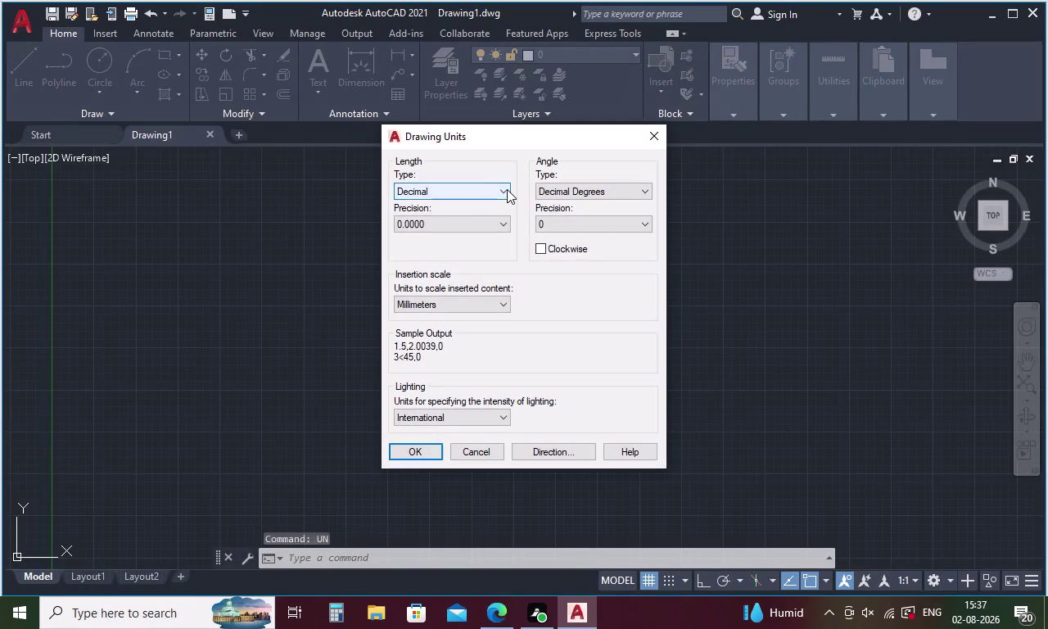
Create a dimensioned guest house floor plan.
Set length units to Decimal after briefly trying Engineering, pick a precision, and apply.
click(506, 189)
click(465, 227)
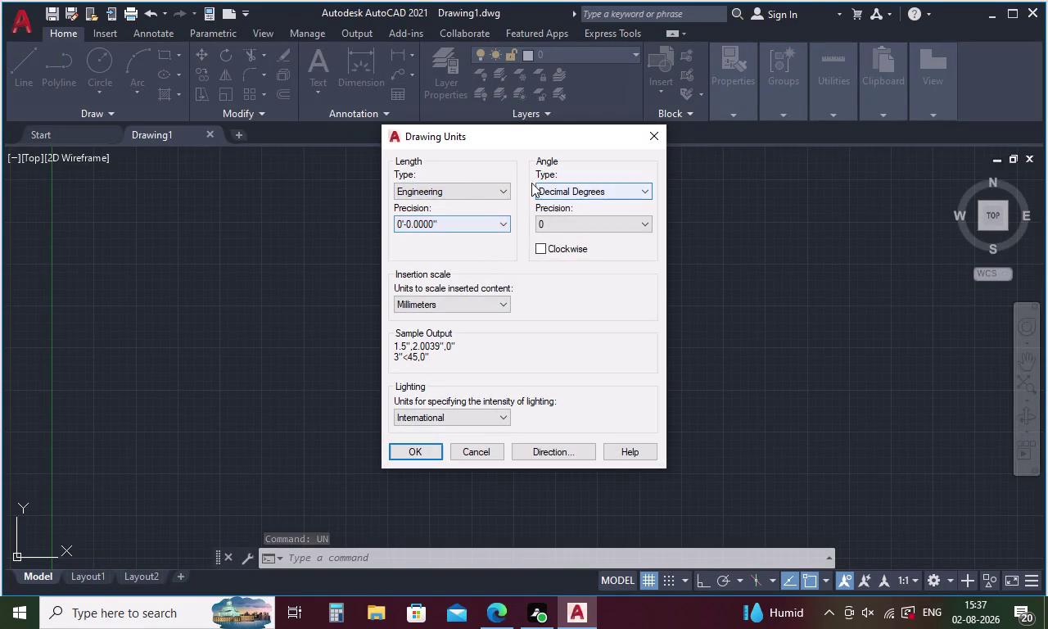
click(502, 188)
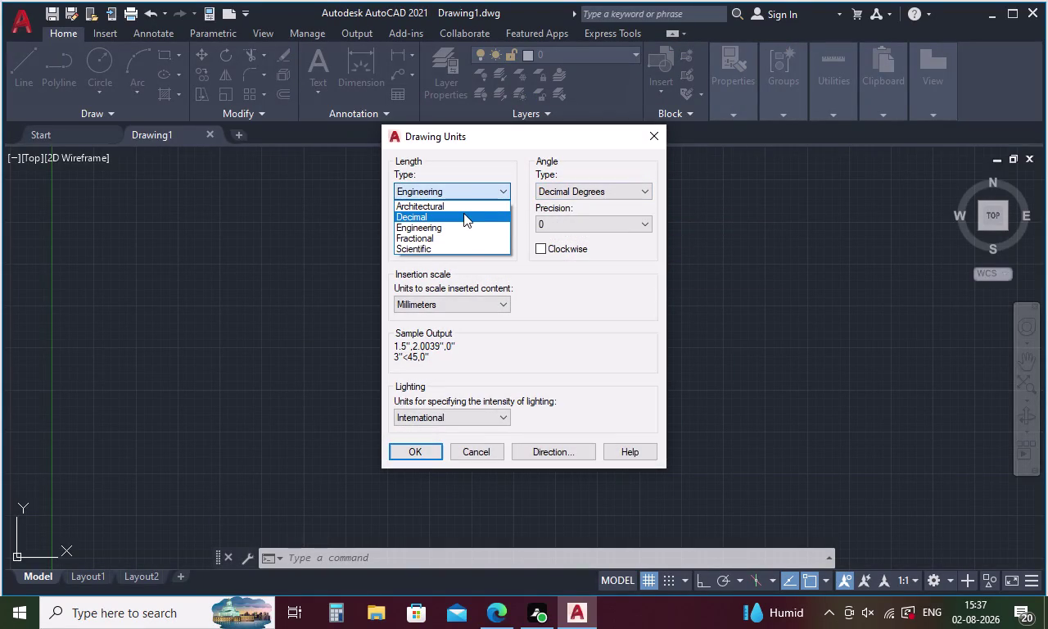
click(464, 213)
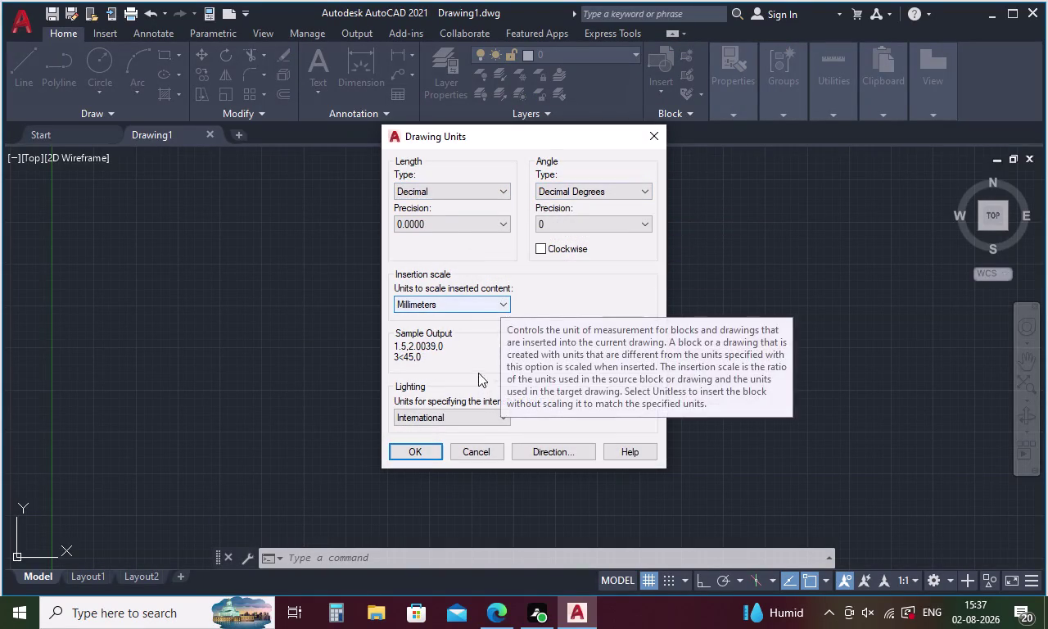
click(453, 220)
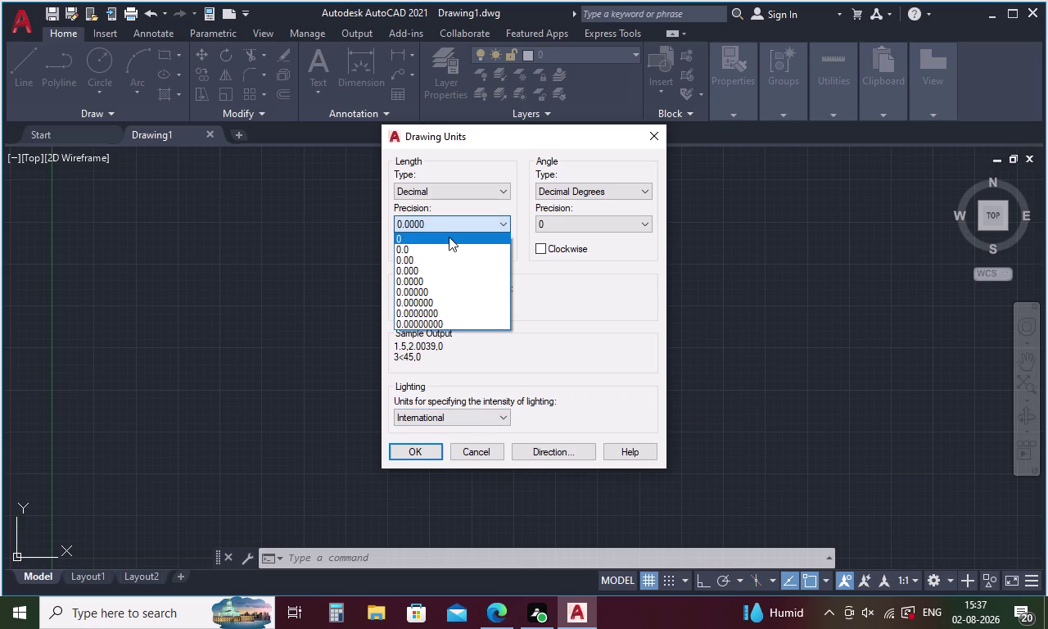
click(448, 237)
click(426, 450)
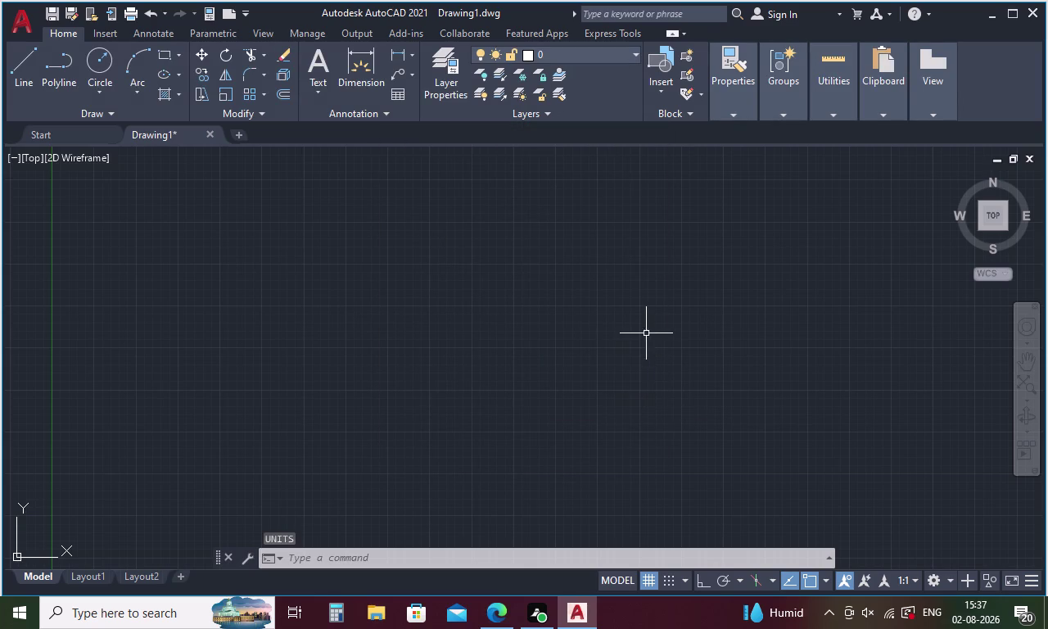
Start a line at a chosen point with Snap and Ortho turned on.
key(l)
key(Return)
click(570, 300)
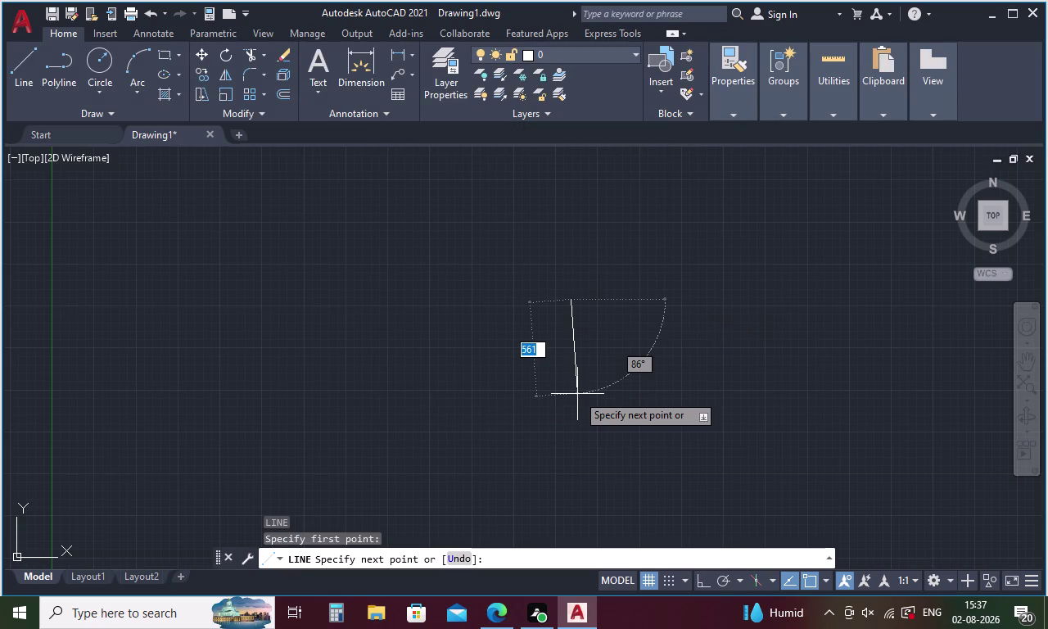
key(F9)
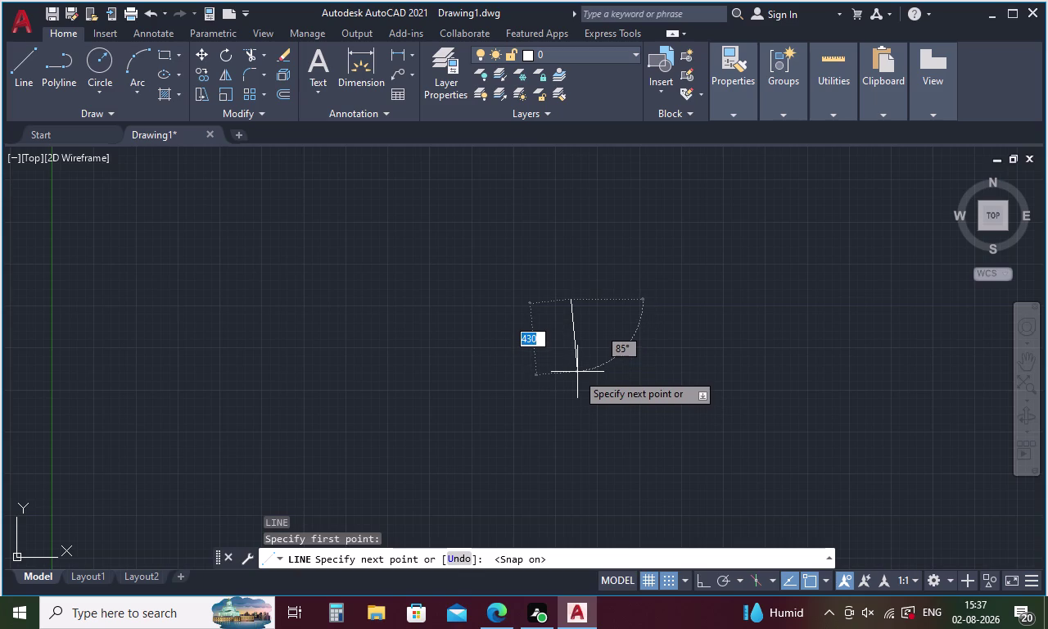
key(F8)
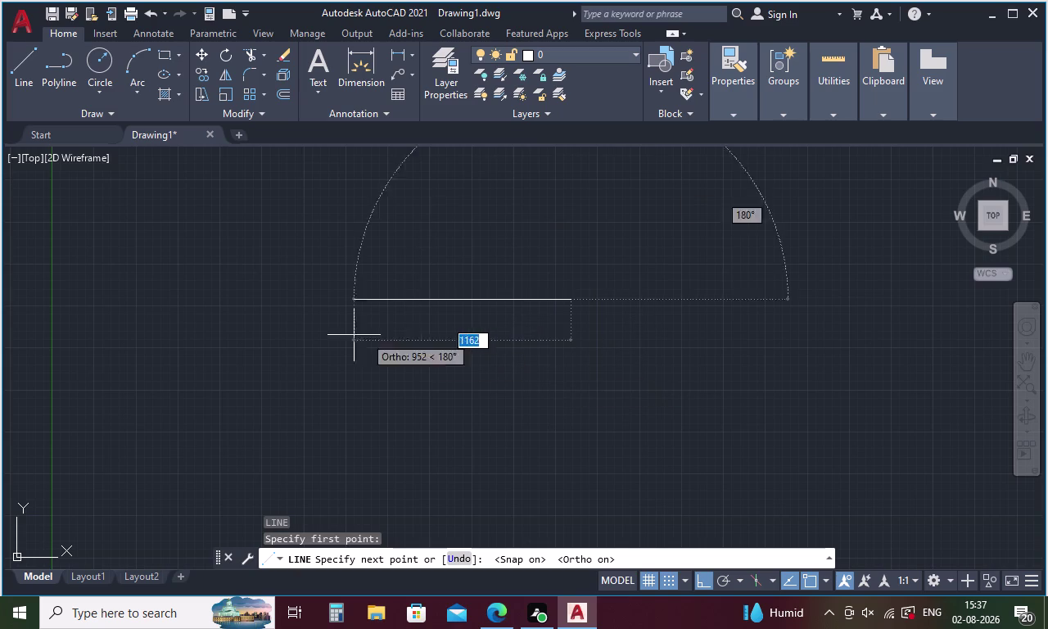
Draw the horizontal line 1200 units long and end the line command.
text(12)
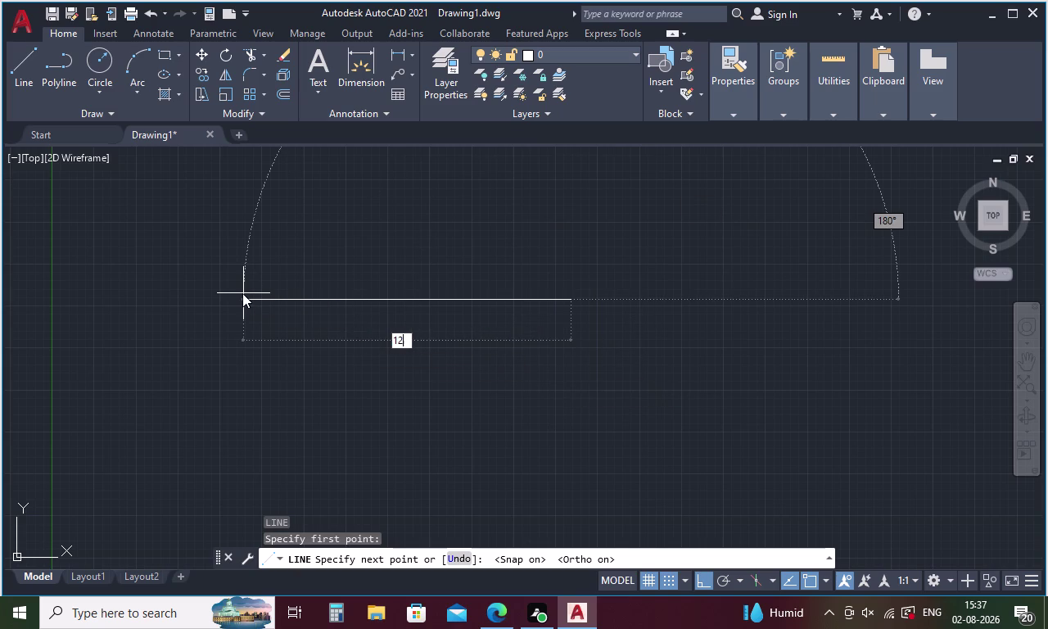
text(00)
key(Escape)
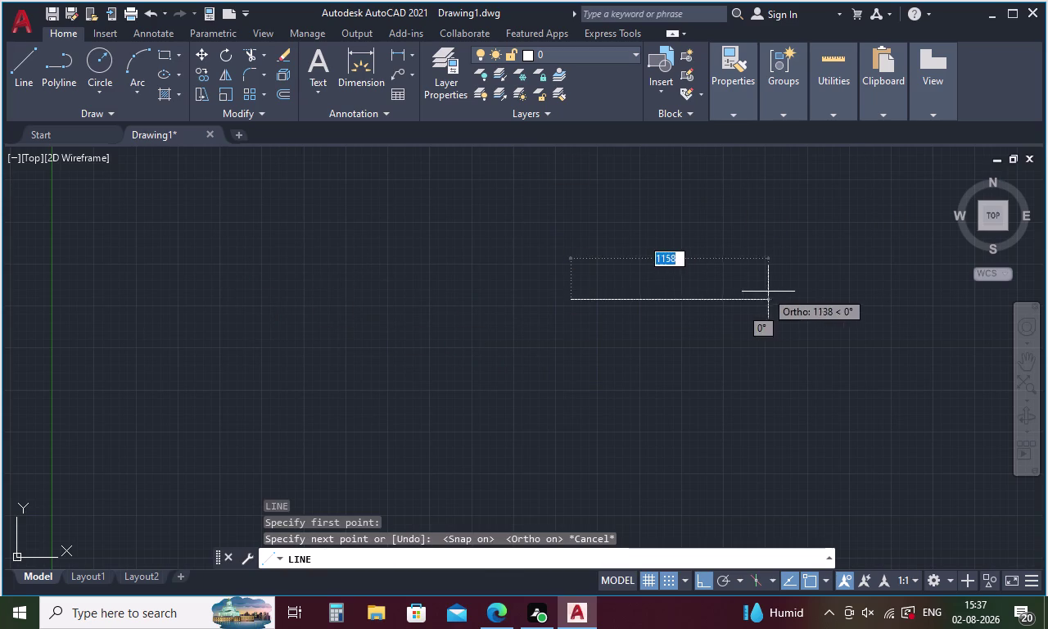
text(12)
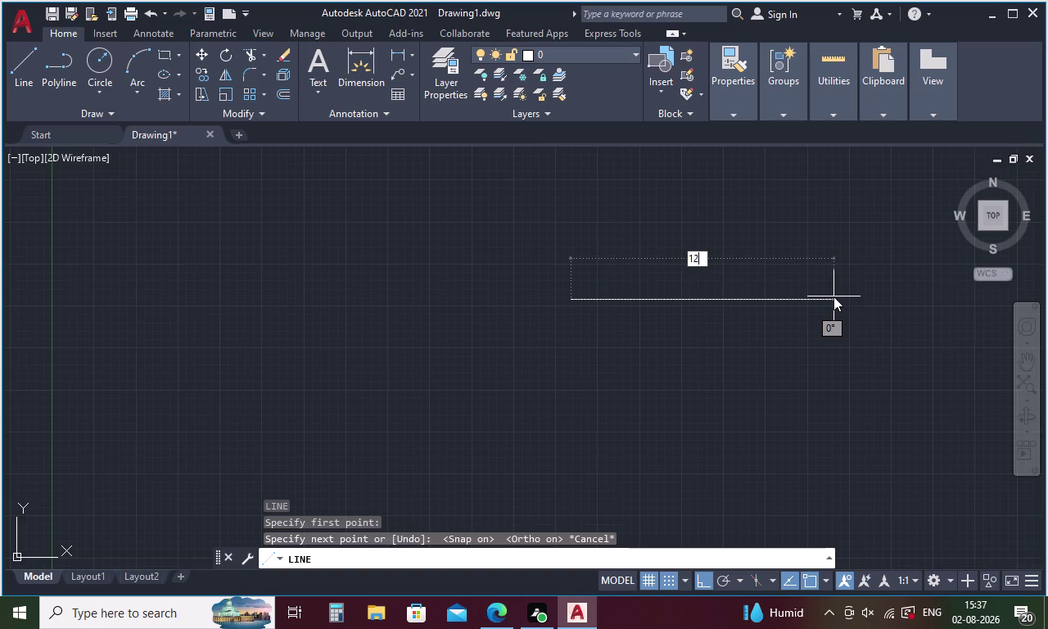
text(00)
key(Return)
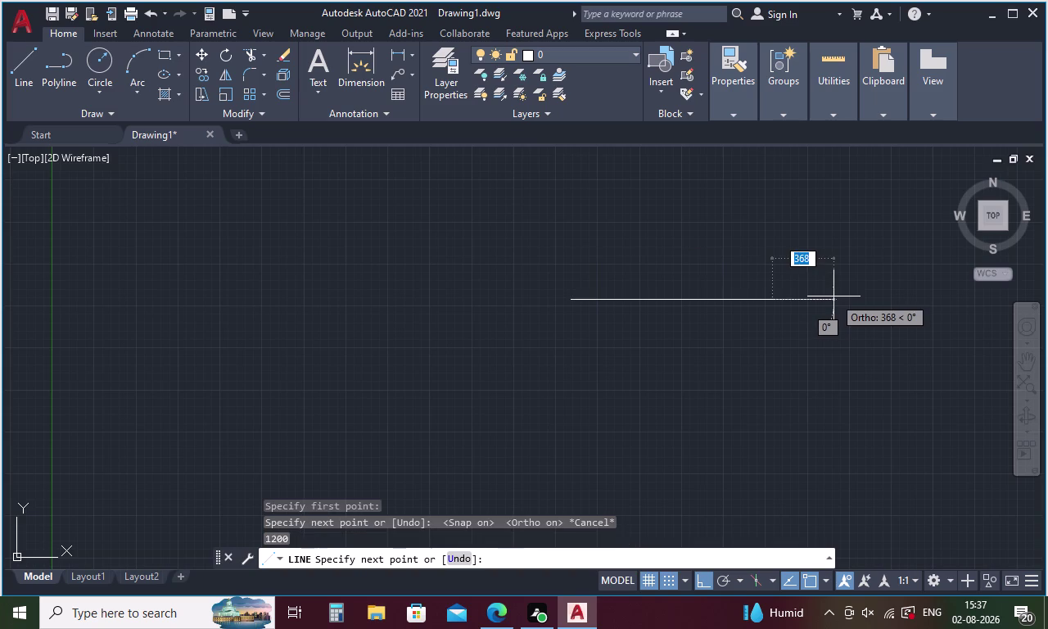
key(Escape)
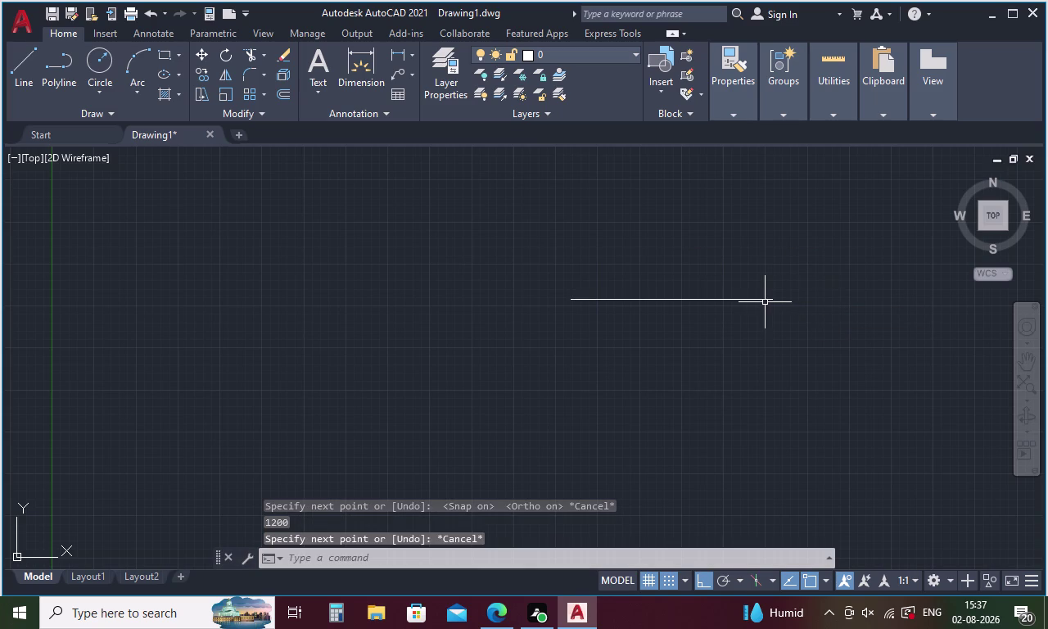
Draw a 4360-unit line down from the horizontal line's right end, then zoom out.
key(l)
key(Return)
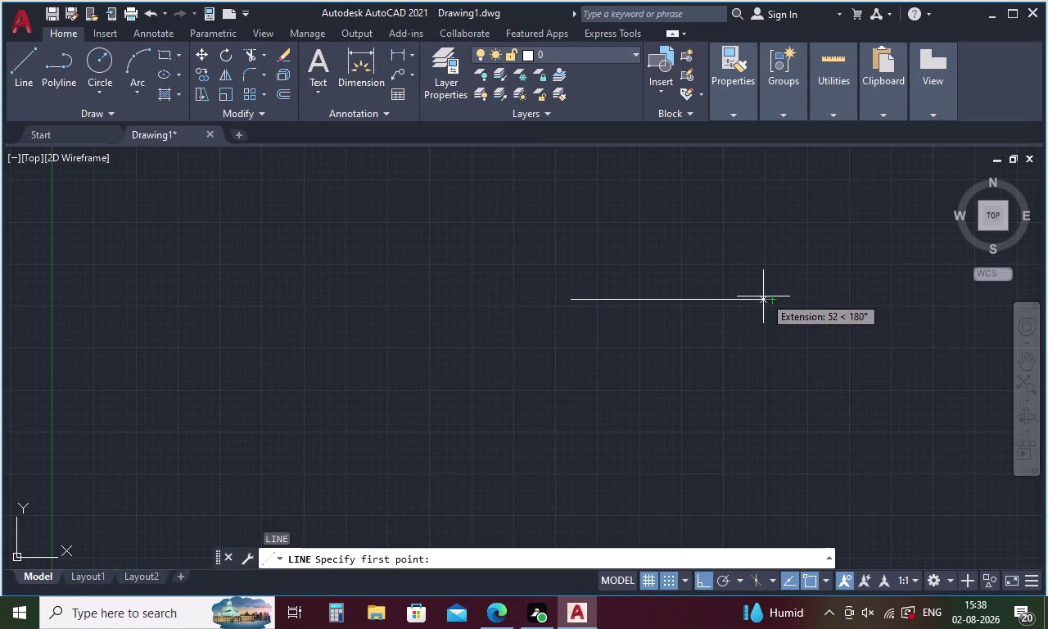
click(773, 297)
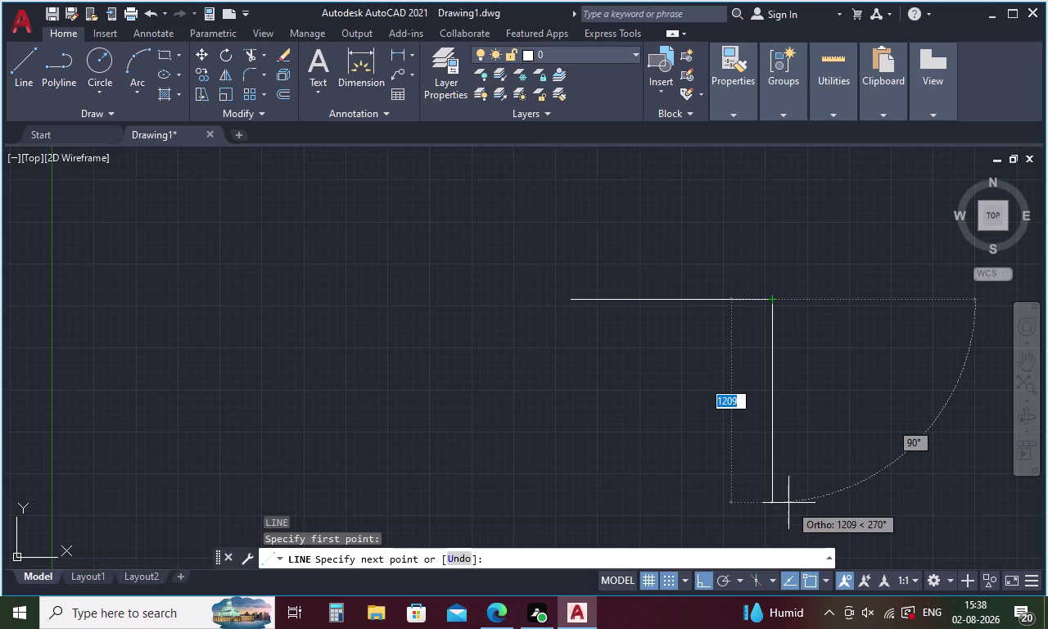
key(4)
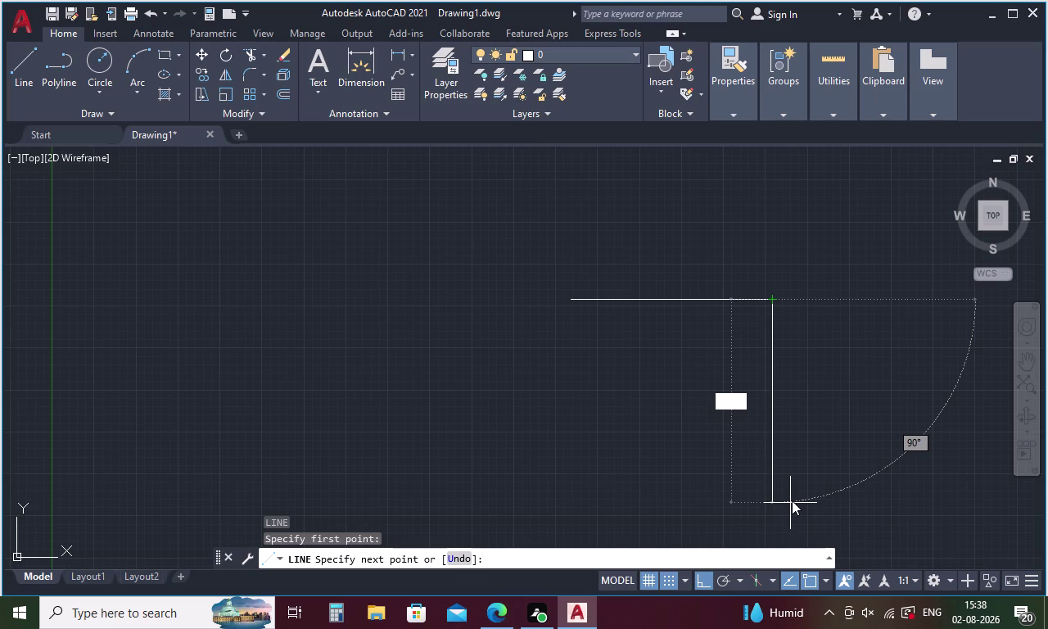
key(3)
text(60)
key(Return)
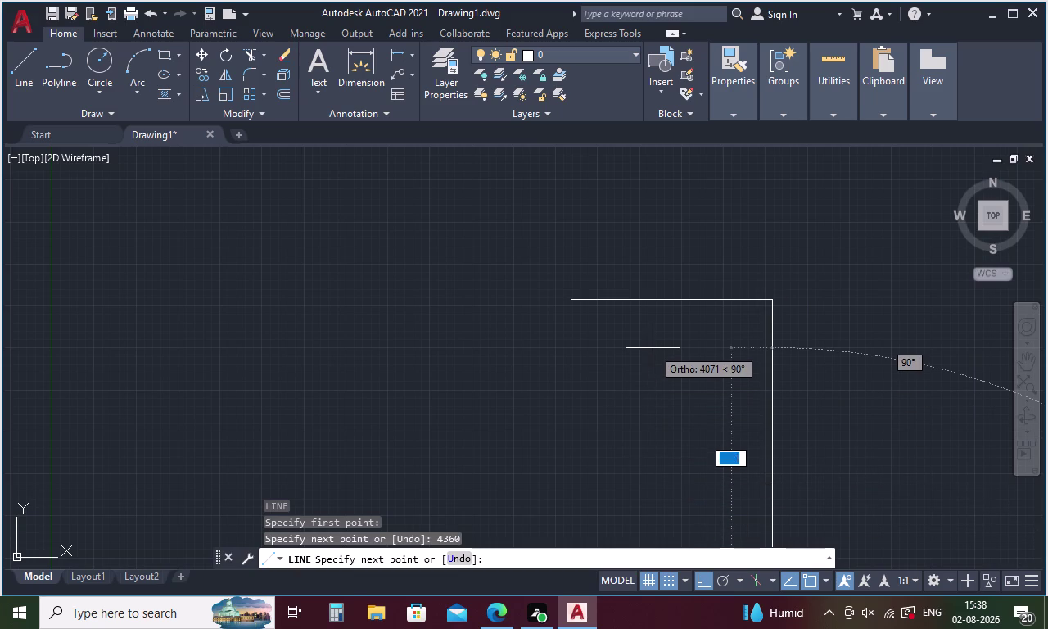
key(Escape)
scroll(down, 3)
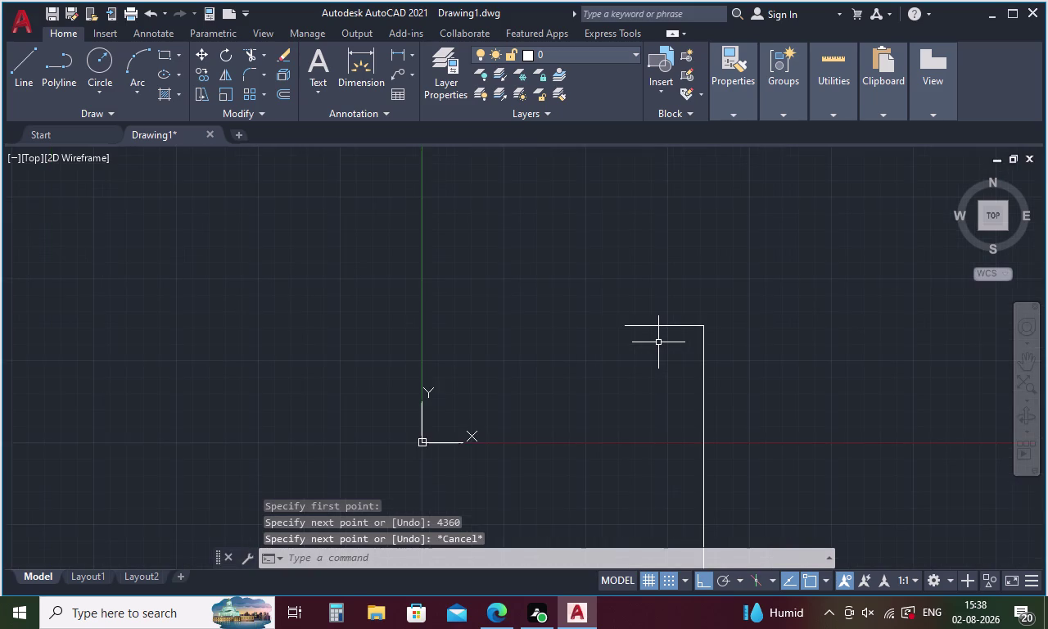
scroll(down, 3)
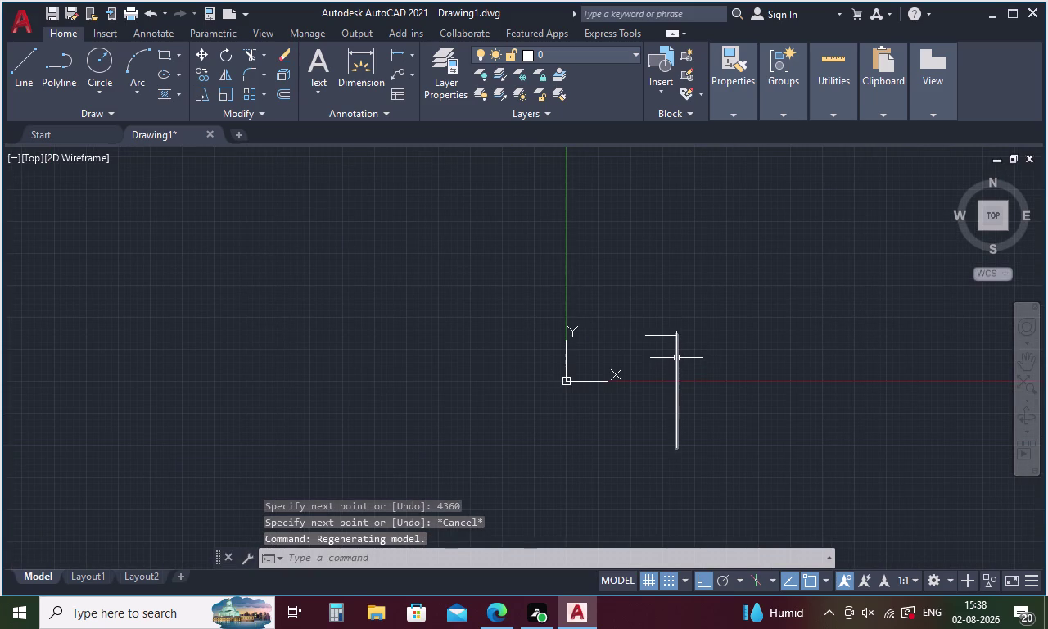
Erase the vertical line and redraw it 4360 units from the horizontal line's right end.
click(676, 358)
key(Delete)
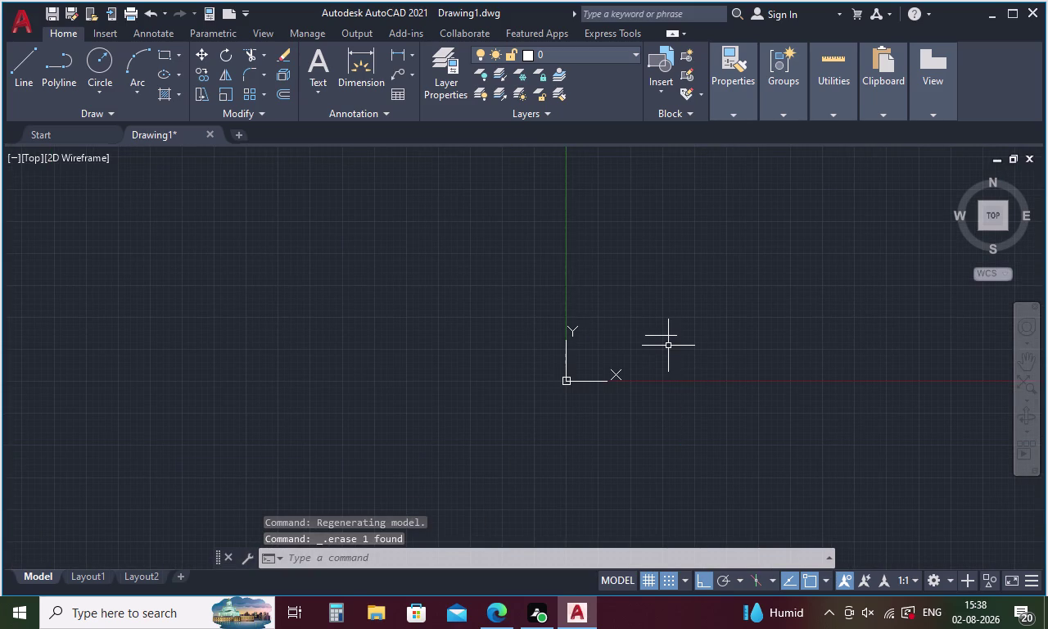
scroll(up, 3)
key(l)
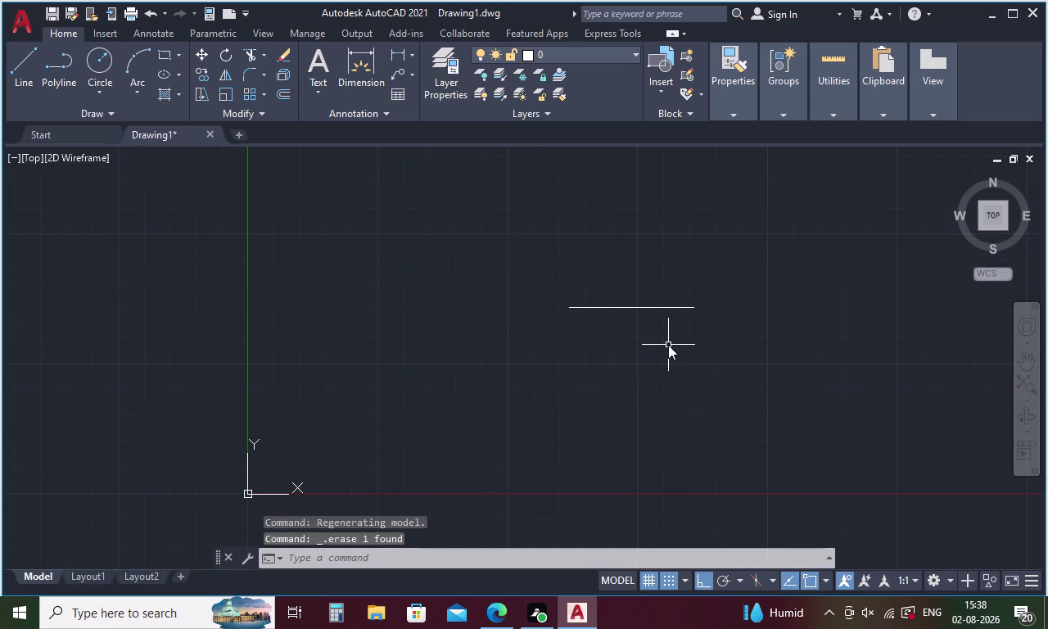
key(Return)
click(691, 309)
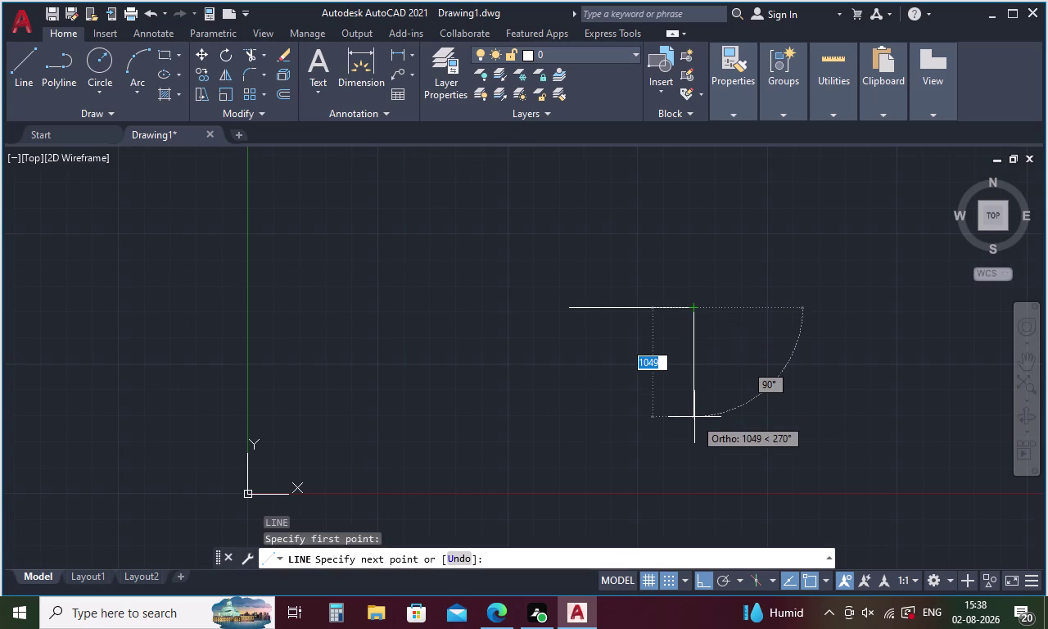
text(43)
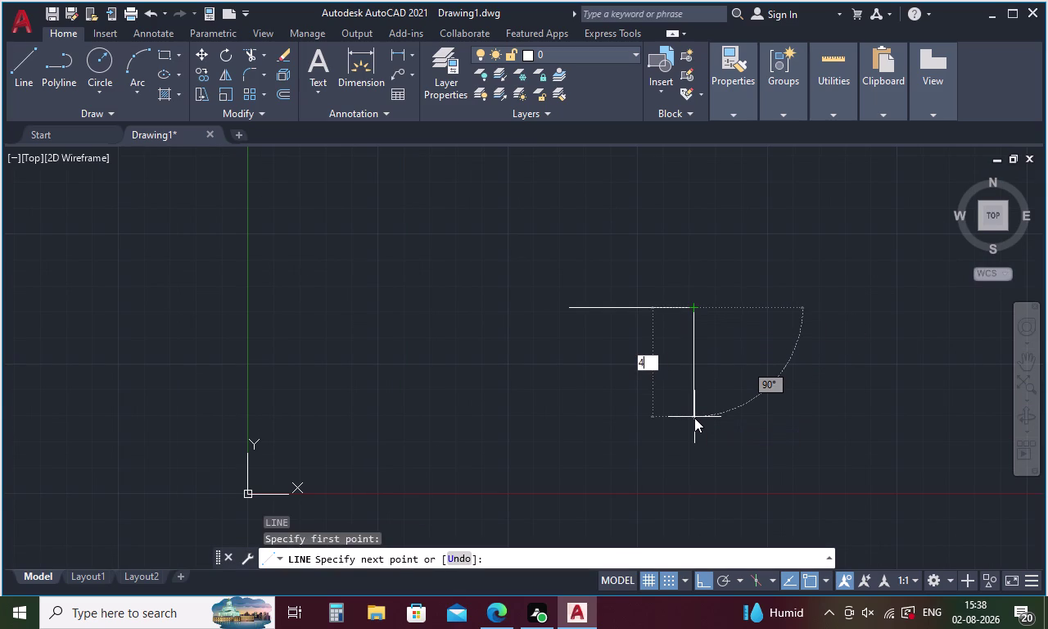
text(60)
key(Return)
key(Escape)
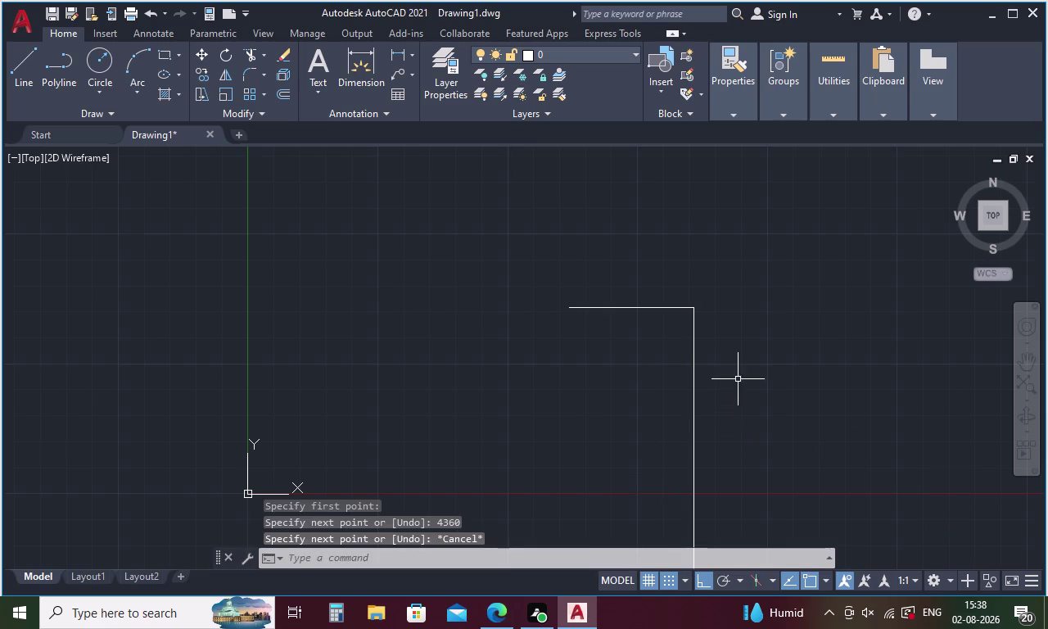
Erase both L-shape lines and start a new line at a fresh point.
drag(739, 375, 597, 223)
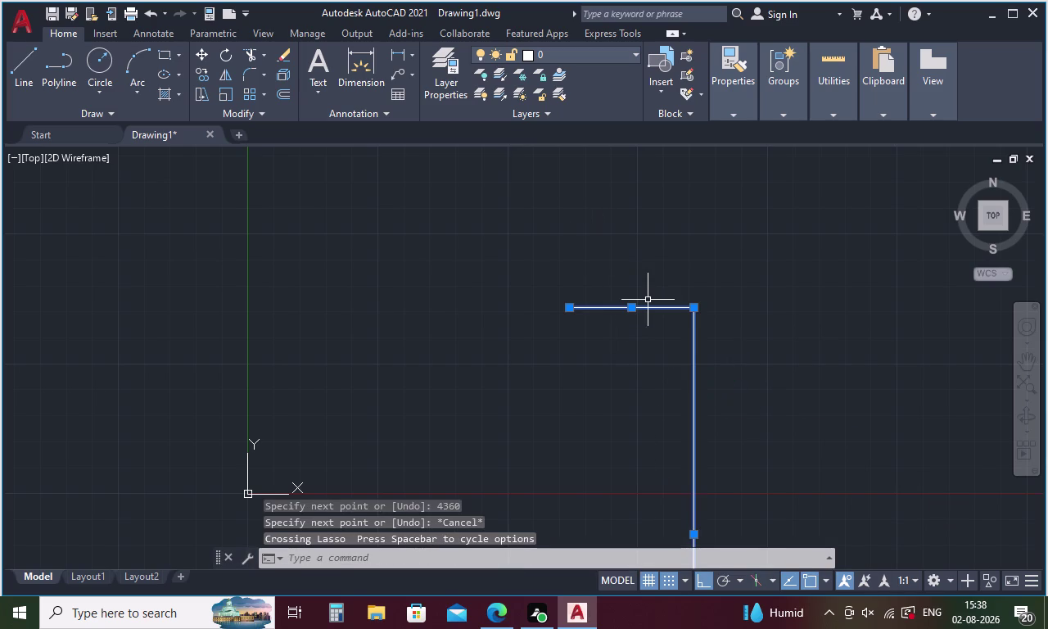
key(Delete)
key(l)
key(Return)
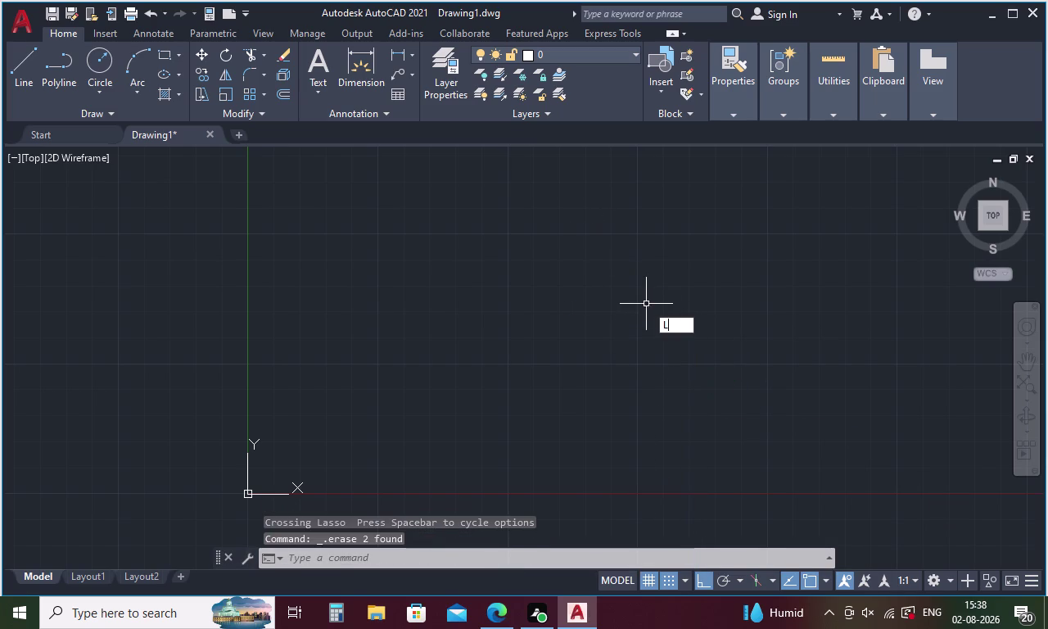
click(537, 255)
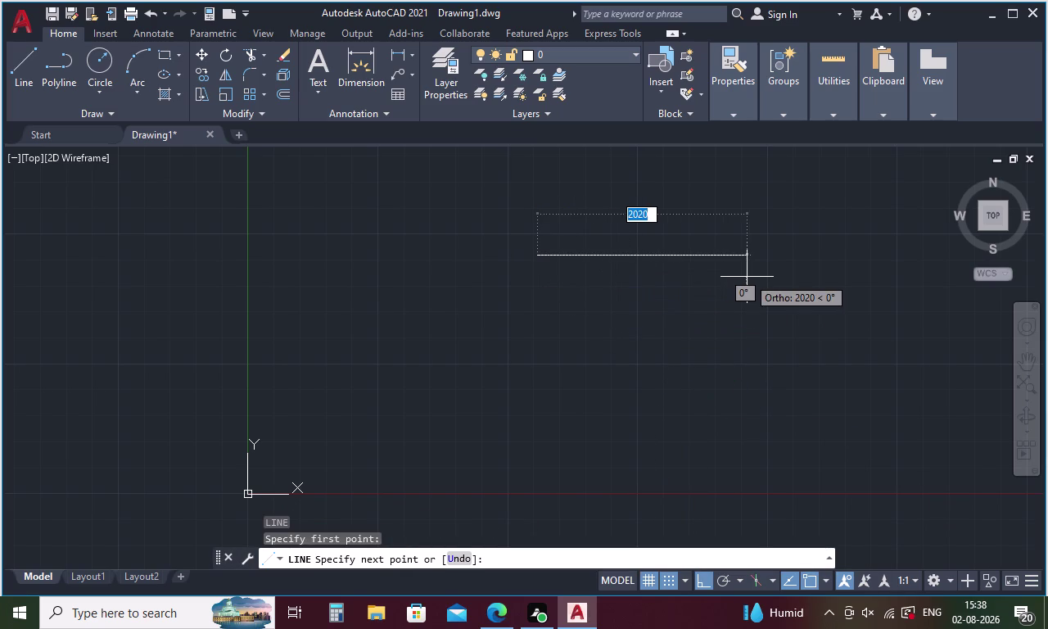
Draw a 1200-unit horizontal segment followed by a 4360-unit vertical segment.
text(12)
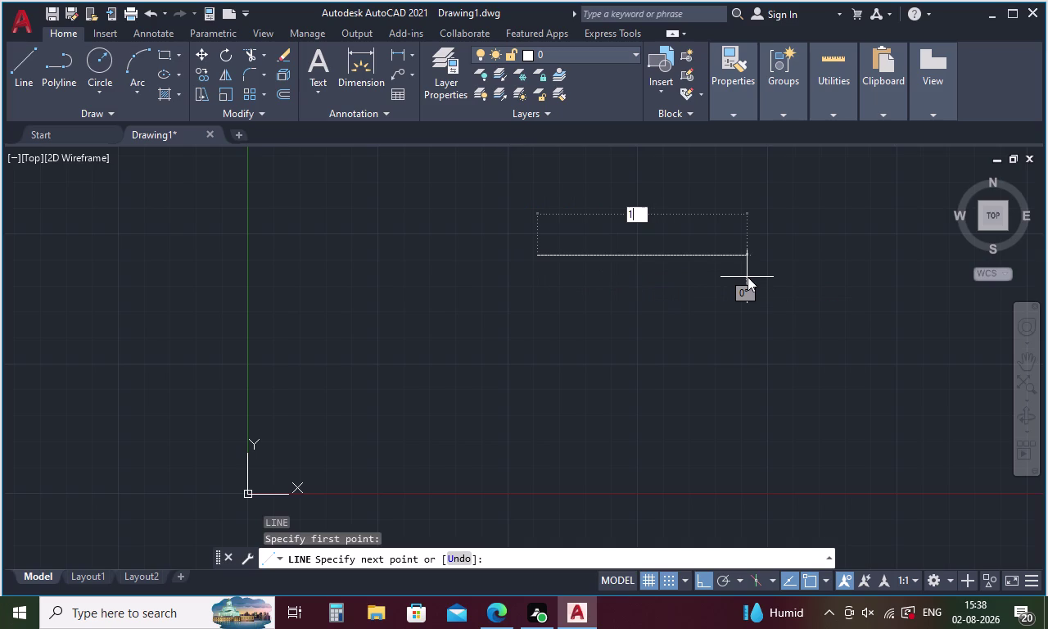
text(00)
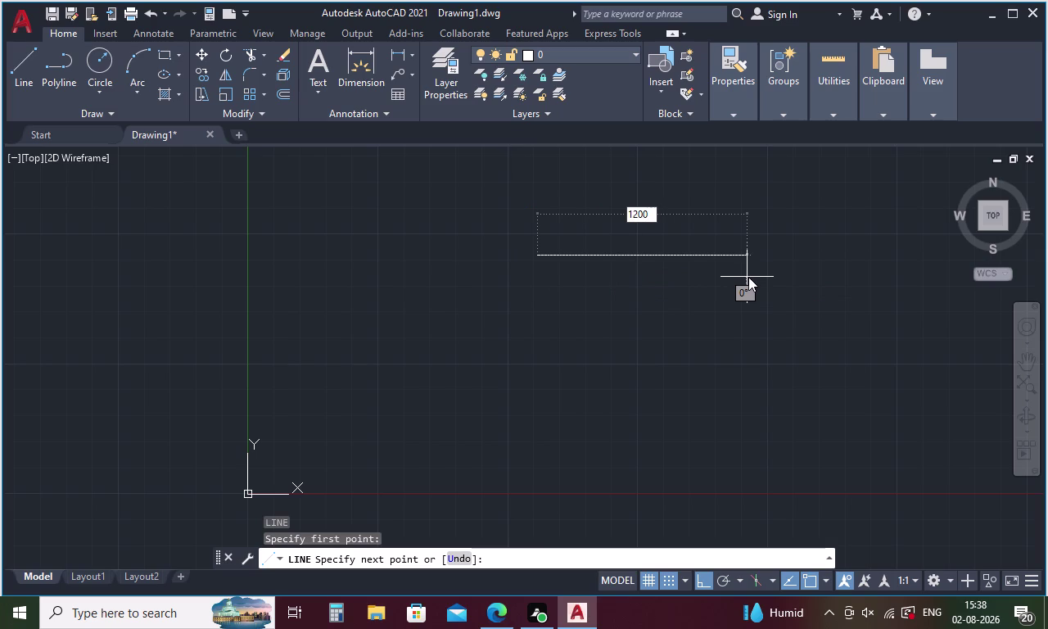
key(Return)
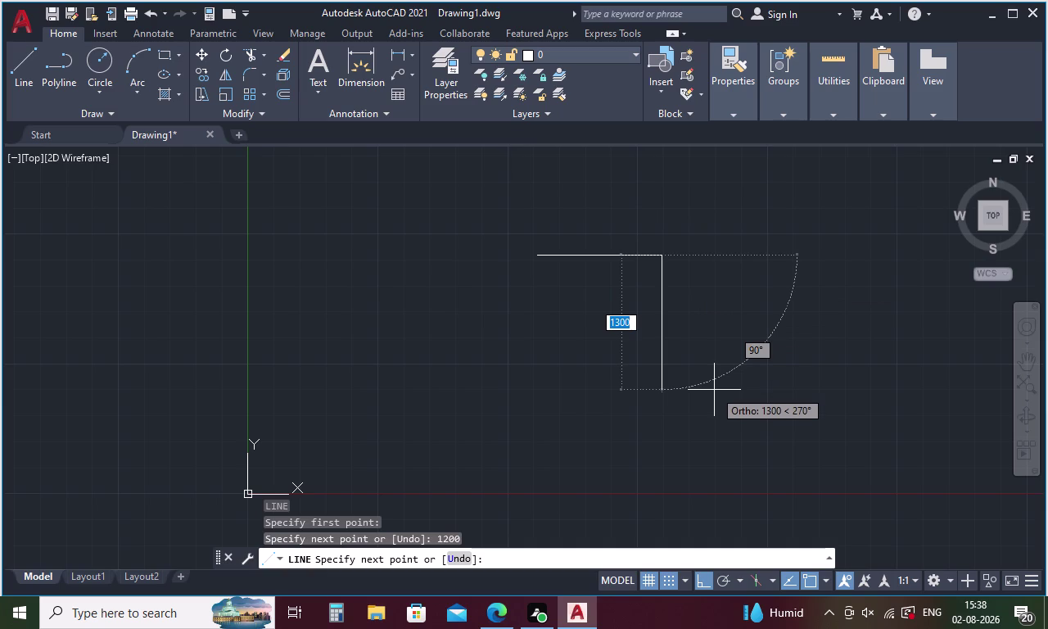
text(436)
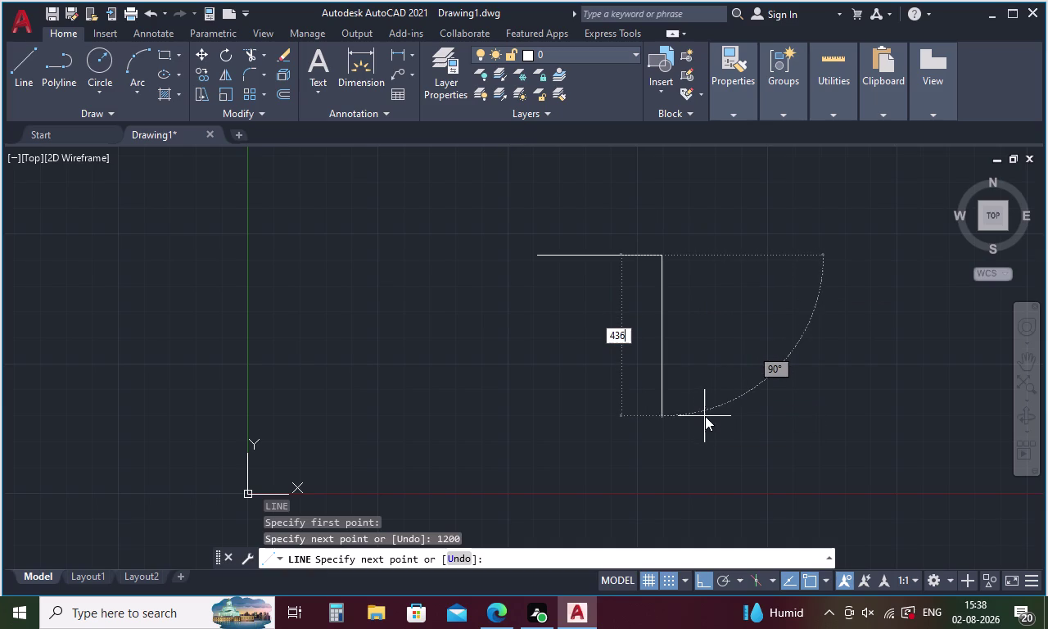
text(0)
key(Return)
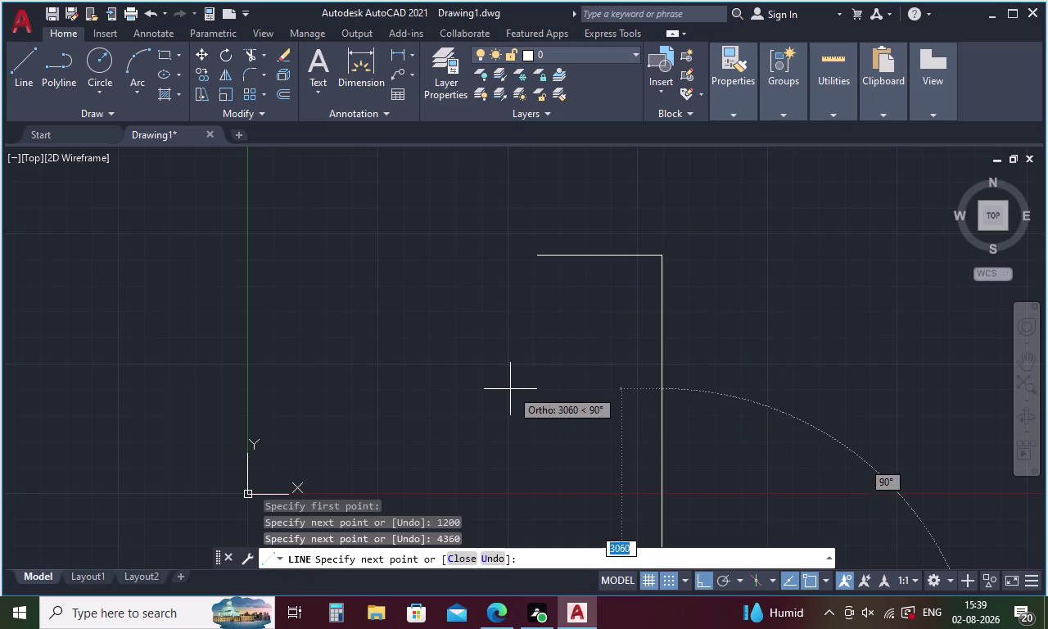
End the line command and erase the two new lines.
scroll(down, 3)
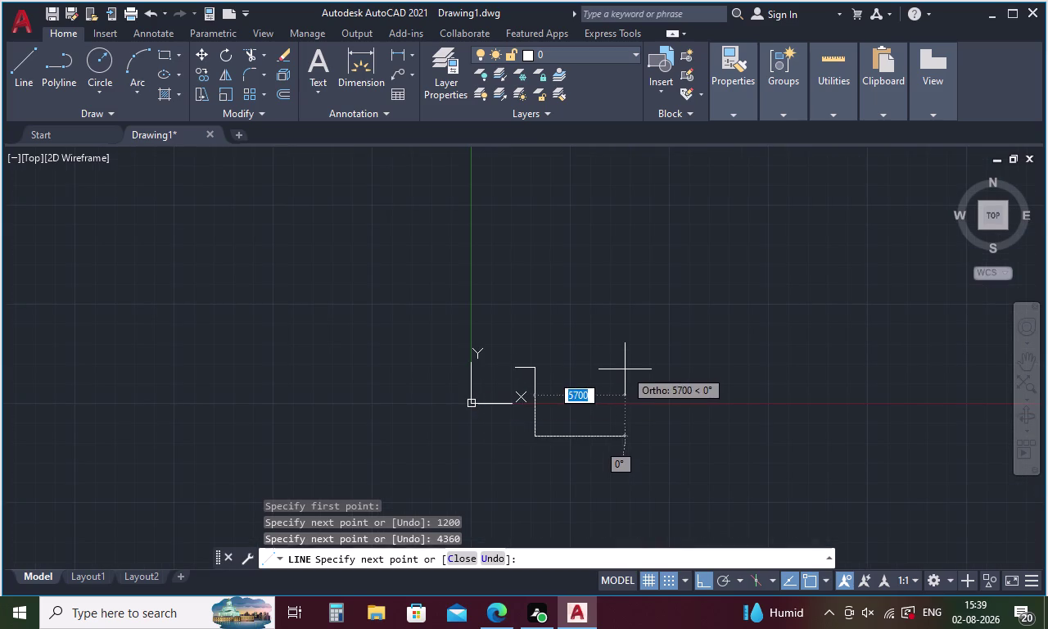
key(Escape)
drag(625, 341, 501, 352)
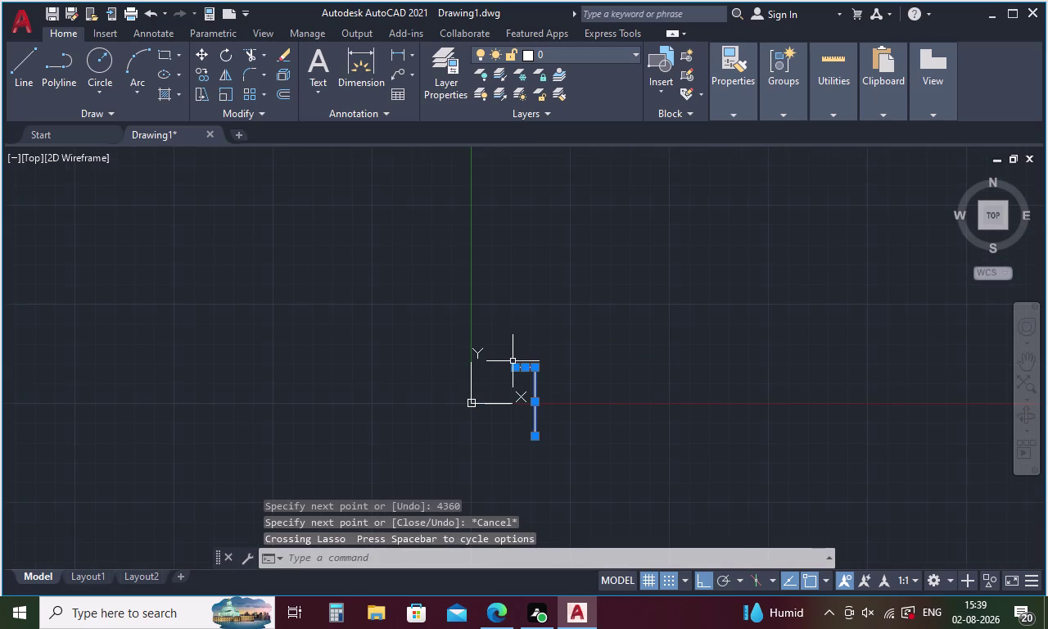
key(Delete)
scroll(down, 3)
Pan the view and start a new line at a chosen point.
middle_drag(621, 248, 437, 381)
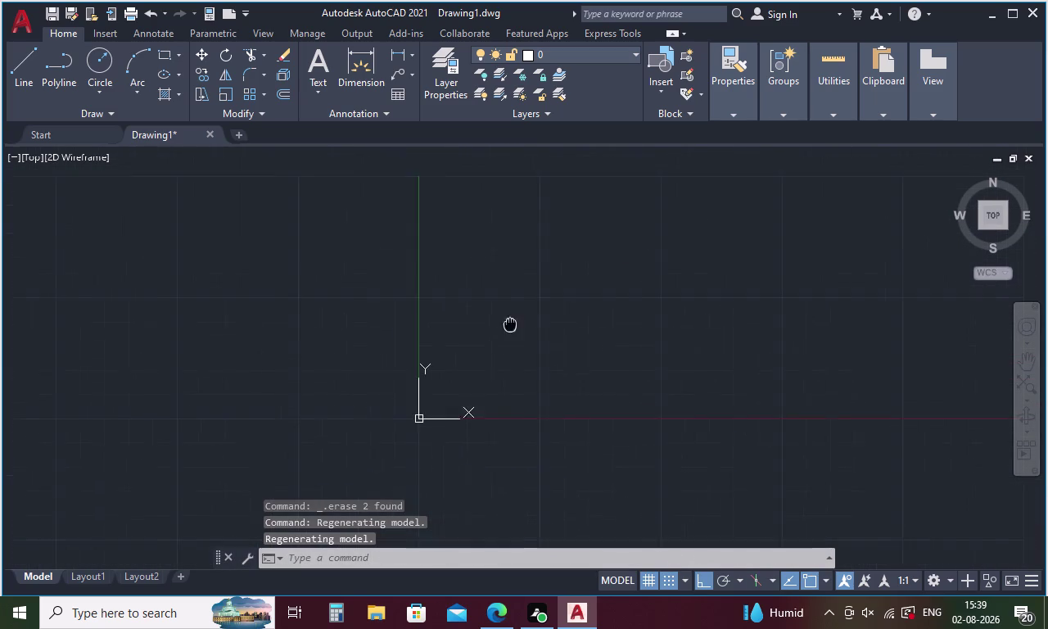
middle_drag(438, 380, 363, 446)
key(Escape)
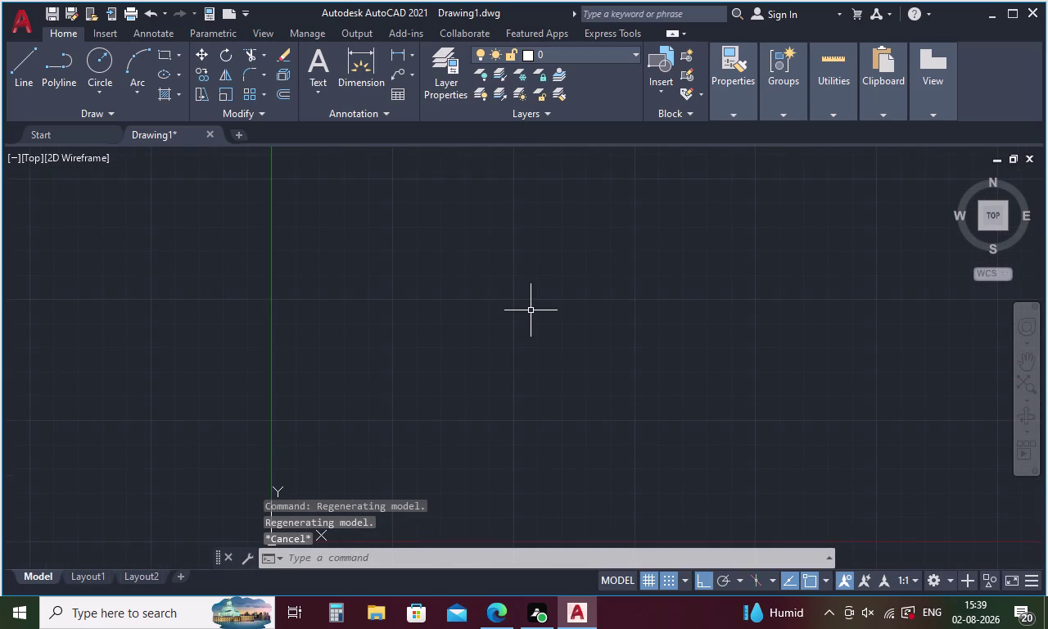
key(l)
key(Return)
click(536, 284)
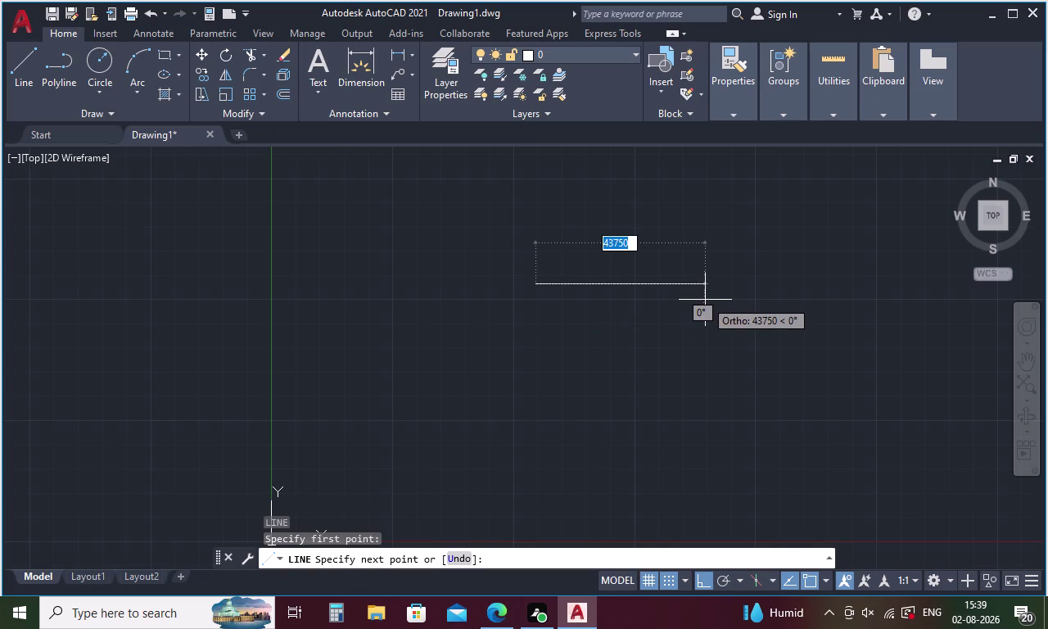
Draw the 1200-unit horizontal segment and the 4360-unit vertical drop.
text(12)
text(00)
key(Return)
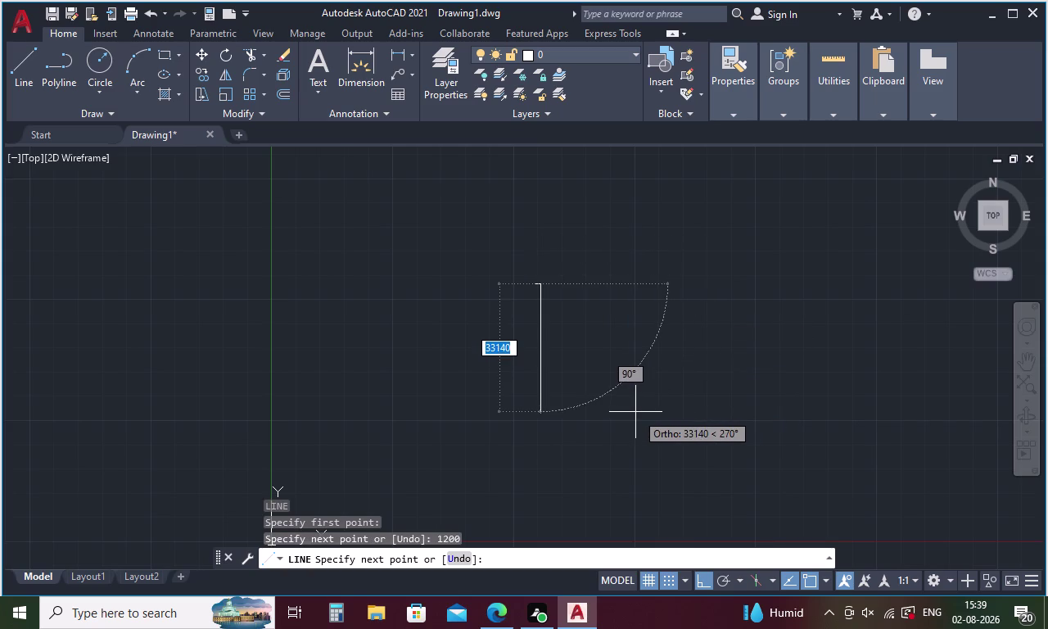
text(43)
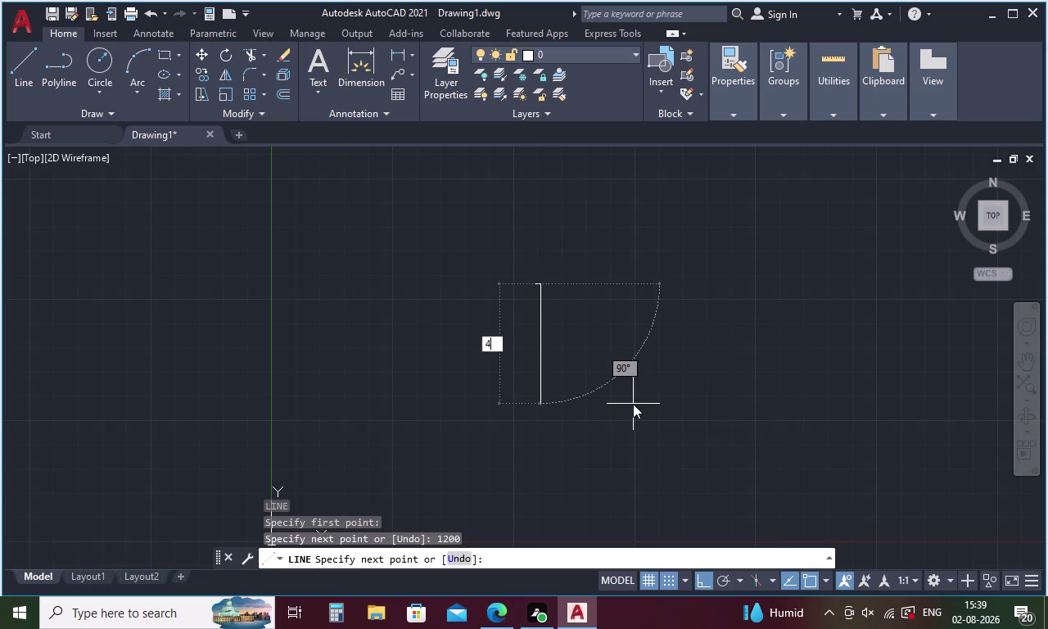
text(60)
key(Return)
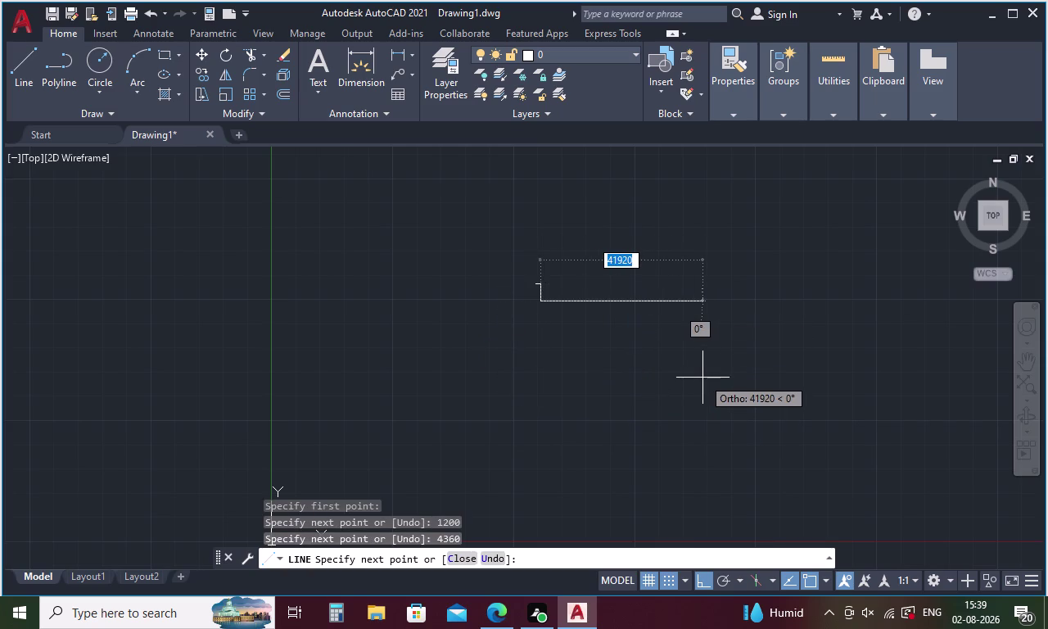
key(Escape)
scroll(up, 3)
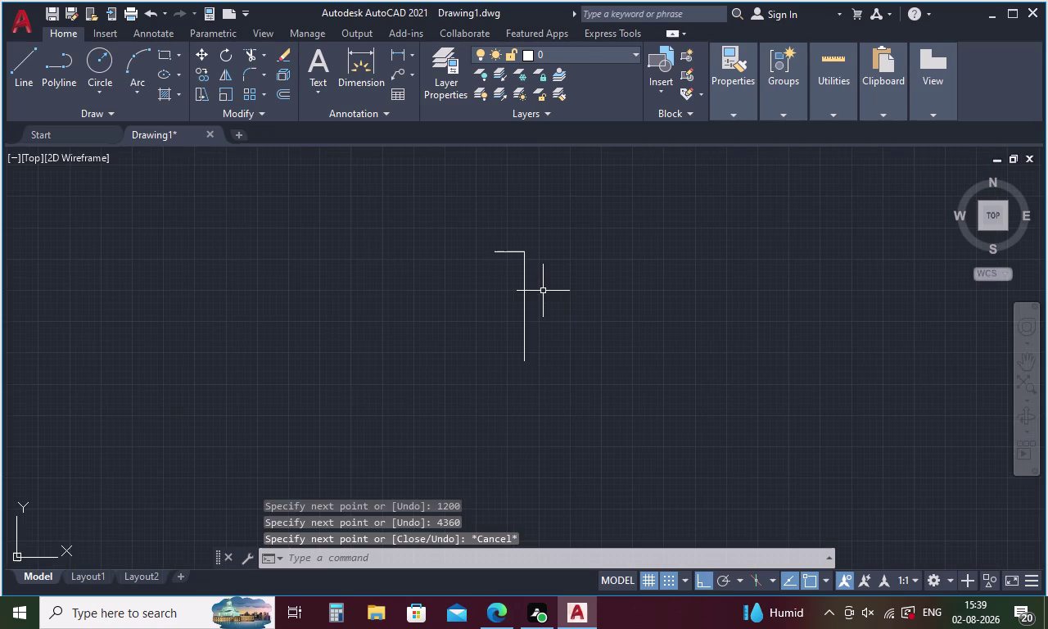
key(o)
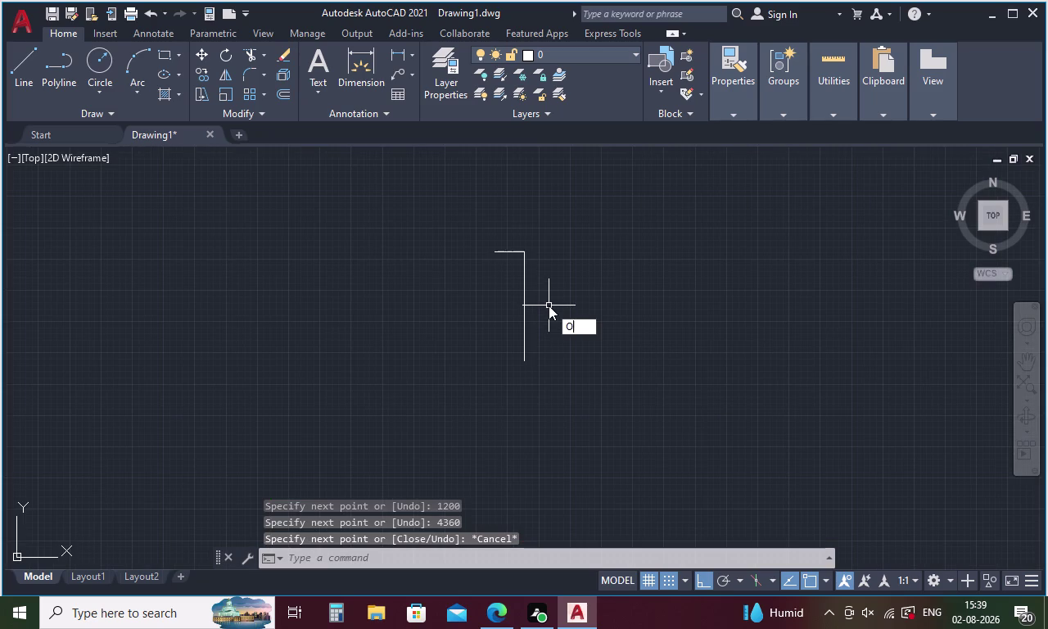
key(Return)
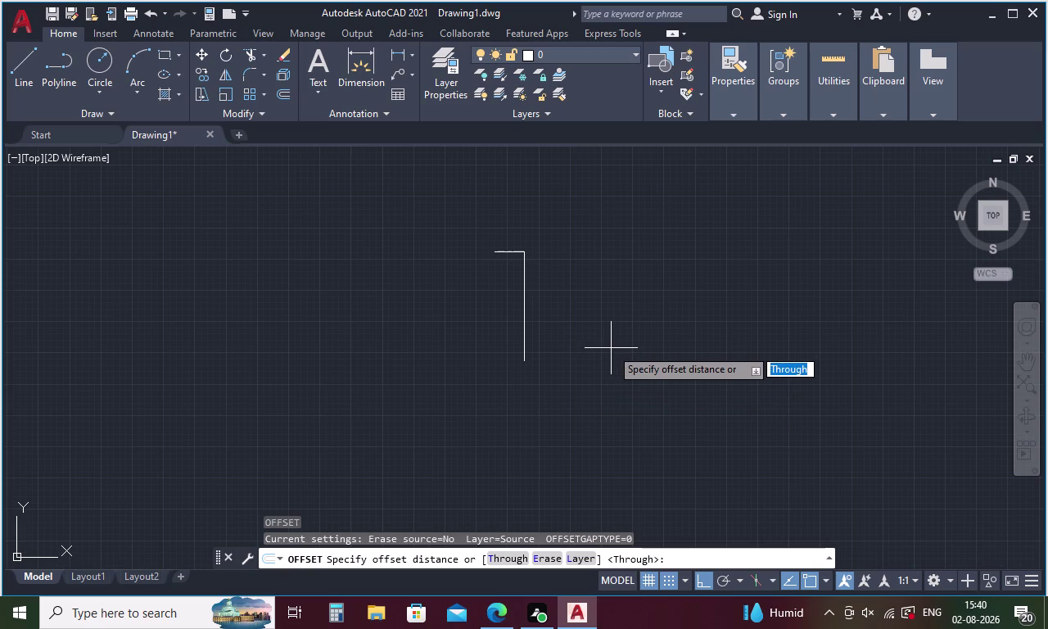
Cancel the offset and erase both lines of the L shape.
drag(475, 239, 615, 301)
key(Escape)
drag(602, 254, 468, 230)
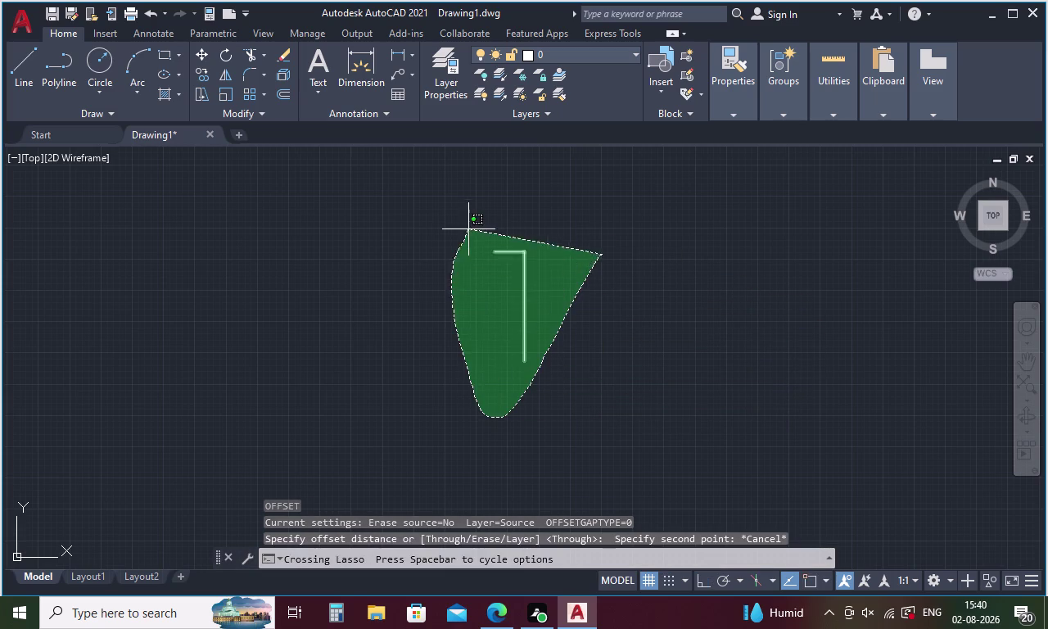
key(Delete)
Start a new line at a fresh point in the empty drawing.
key(l)
key(Return)
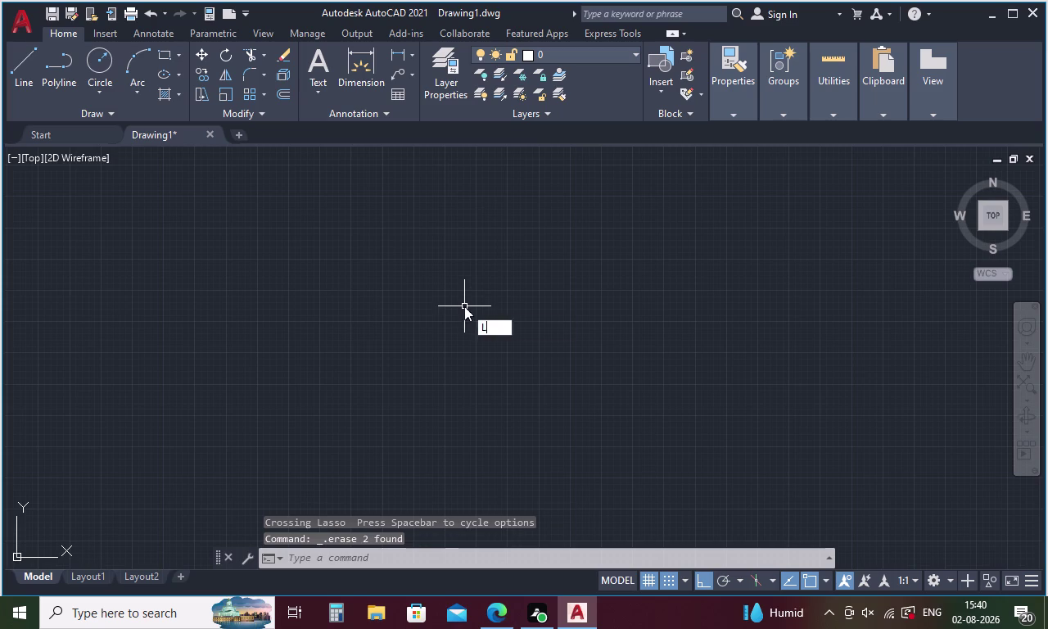
click(452, 283)
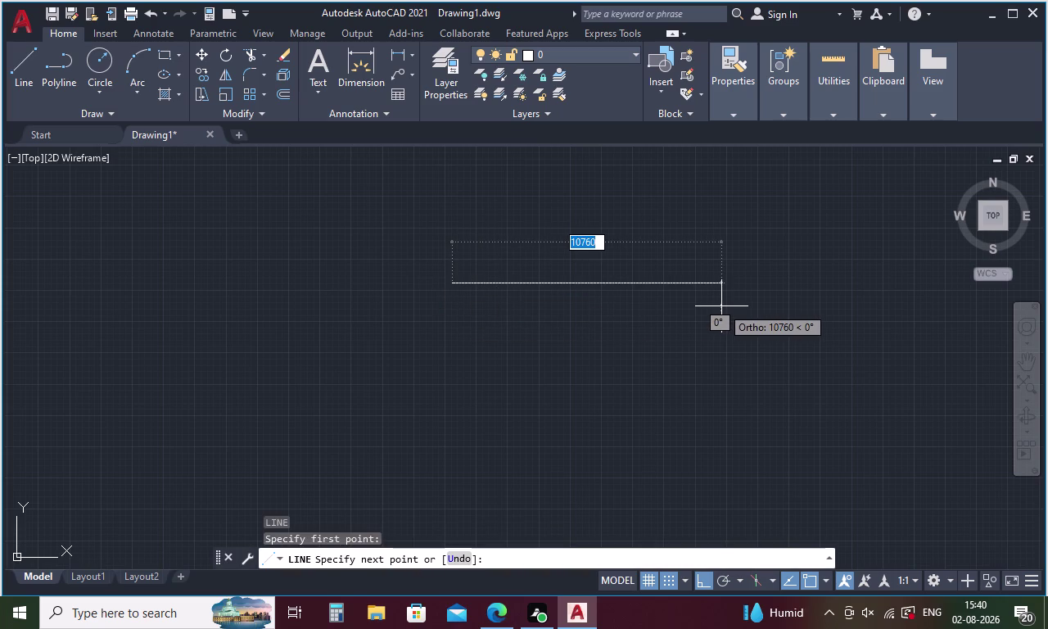
Draw the horizontal segment 27620 units long.
key(2)
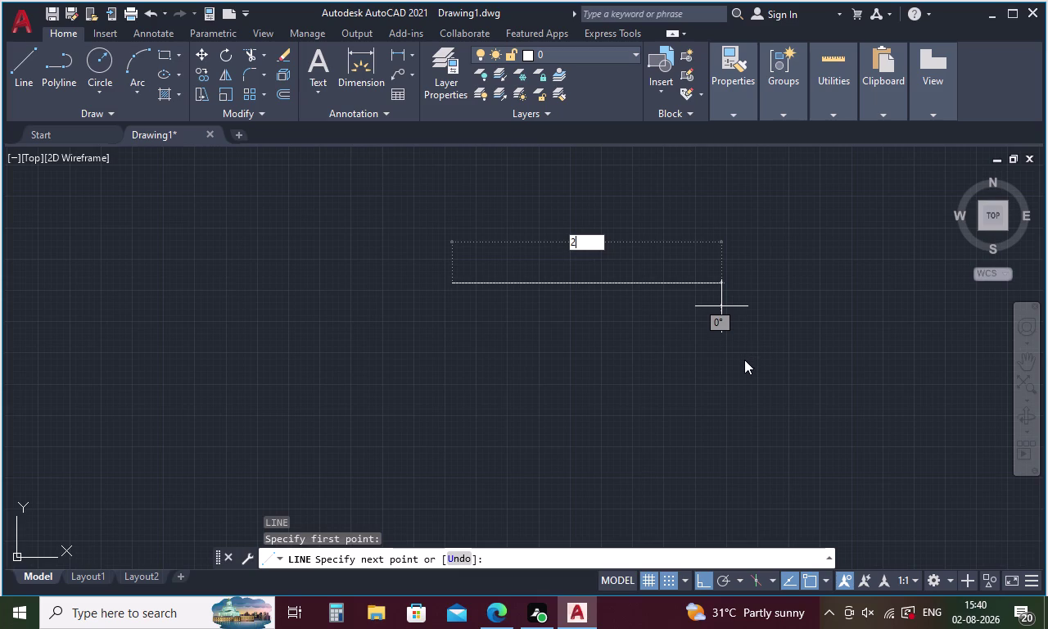
key(7)
text(62)
key(0)
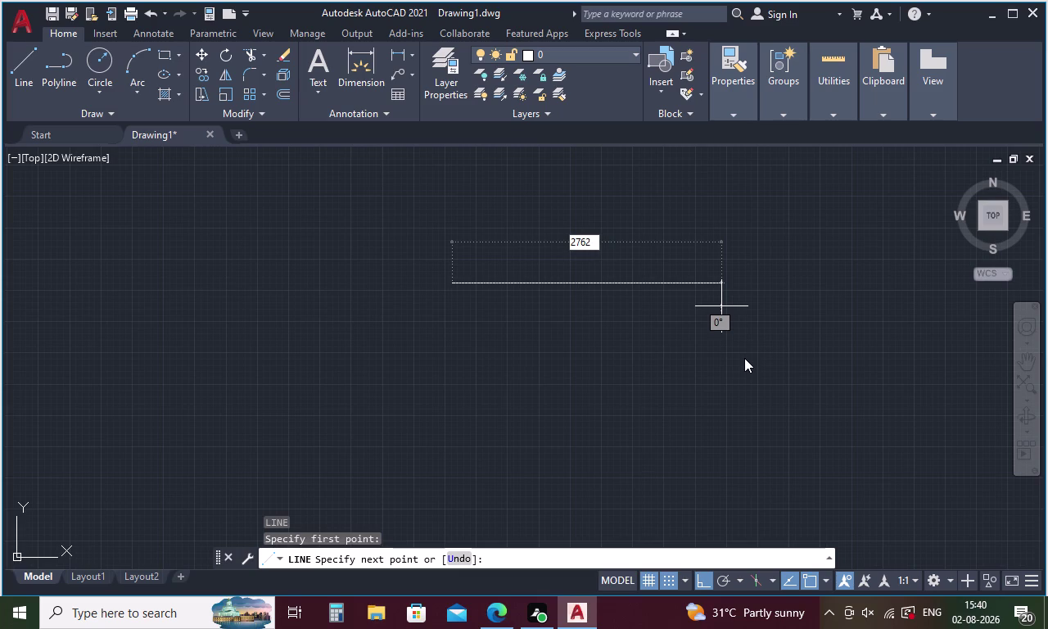
key(Return)
scroll(down, 3)
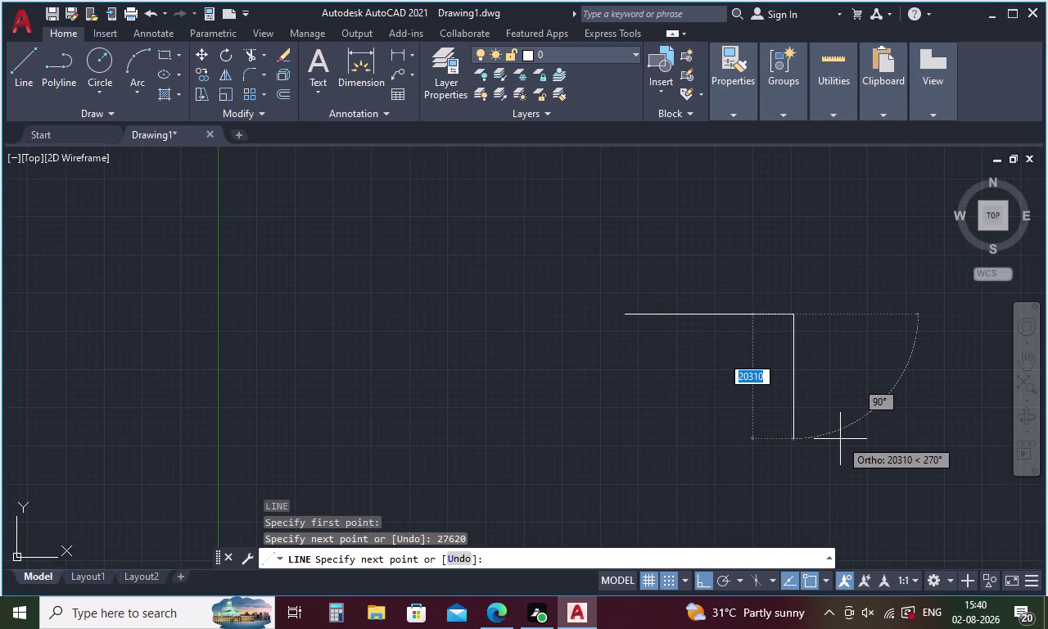
Add the 4360-unit vertical drop and end the line command.
key(4)
text(360)
key(Return)
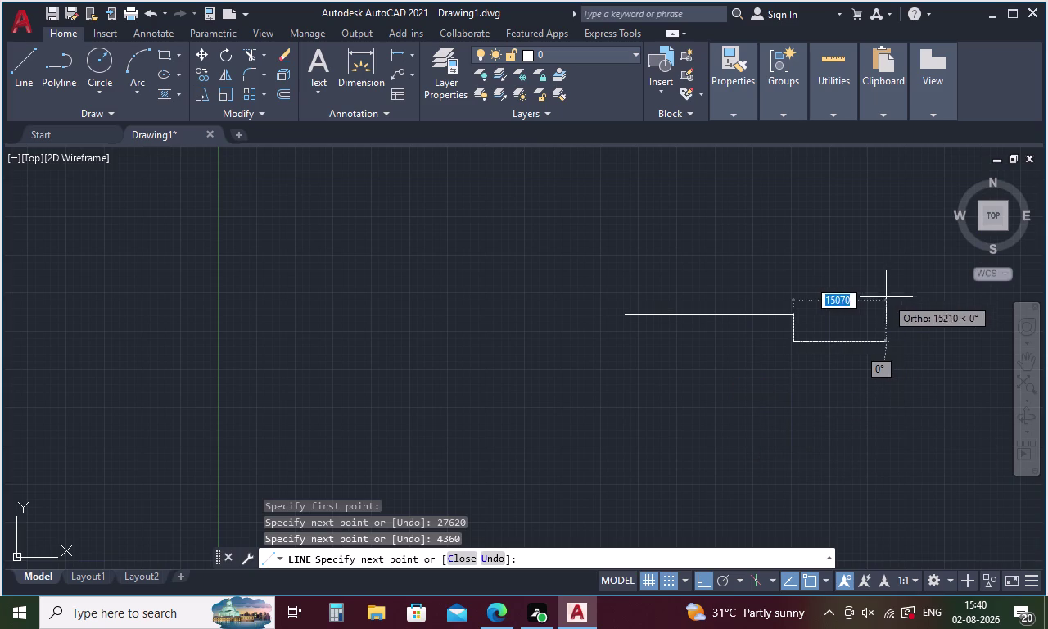
key(Escape)
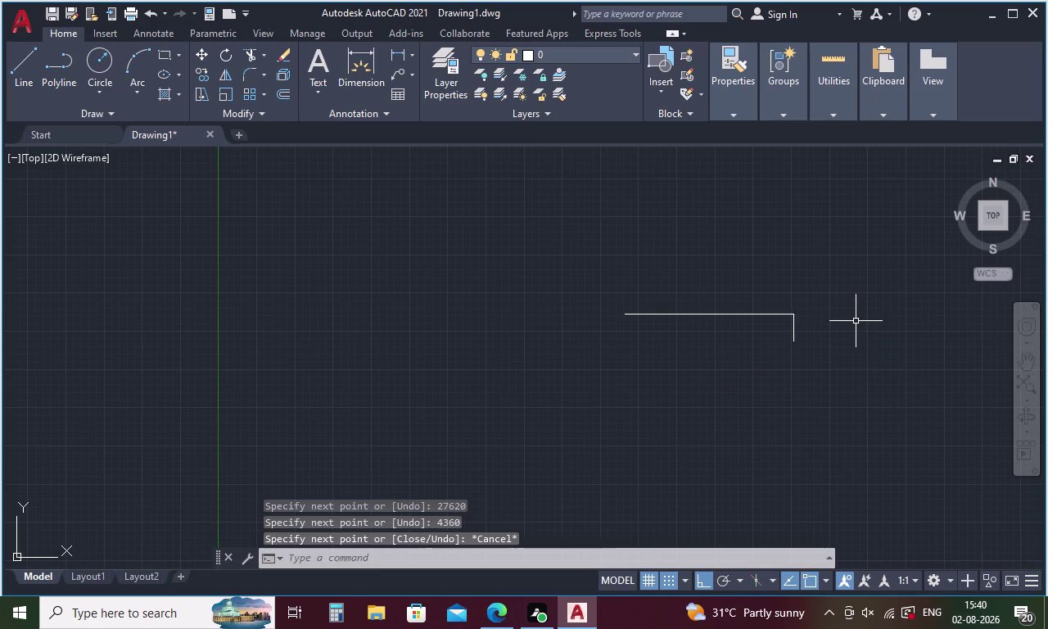
scroll(down, 3)
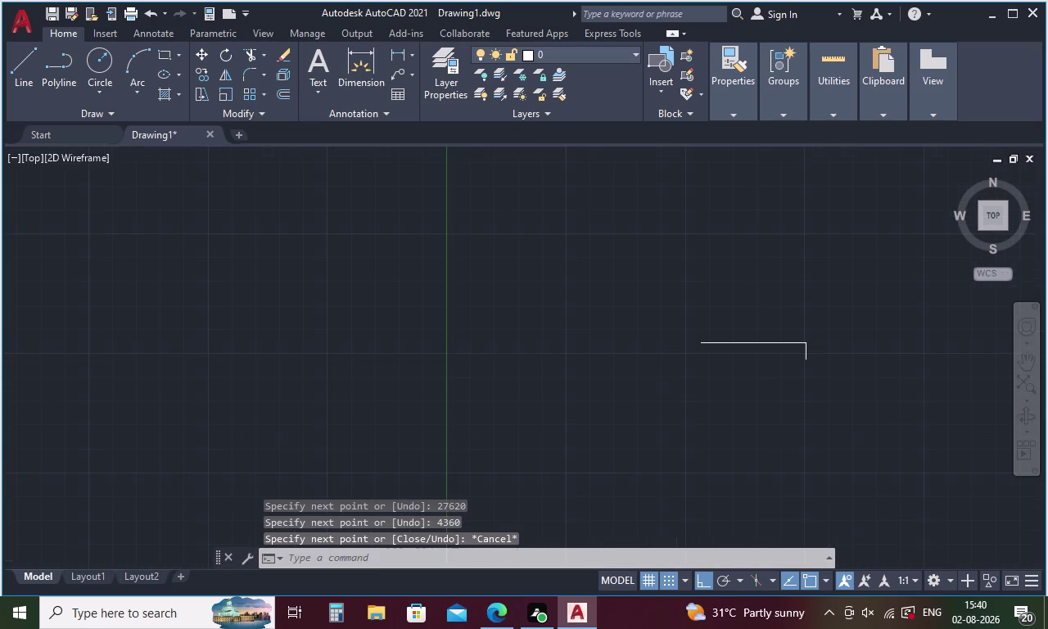